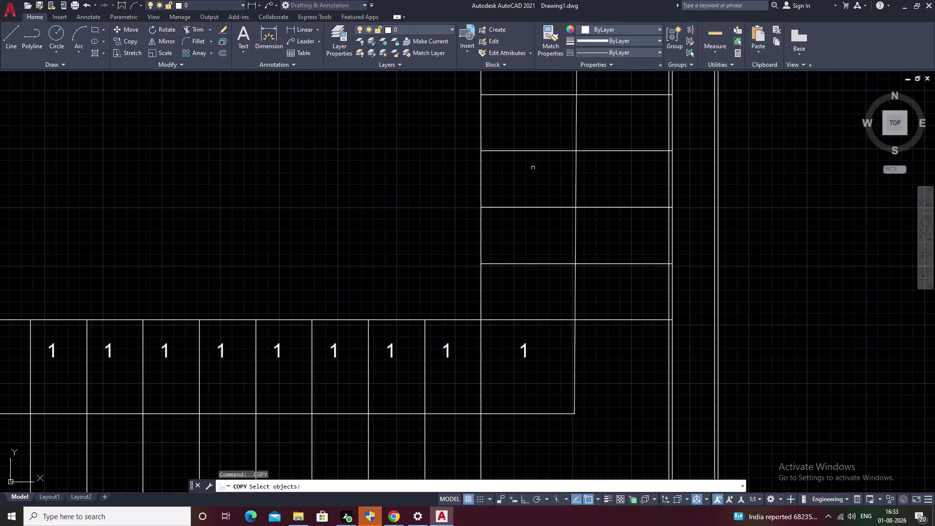
Cancel the copy and start a rectangular array of the corner stall's number.
scroll(down, 3)
middle_drag(589, 235, 517, 332)
scroll(down, 3)
scroll(up, 3)
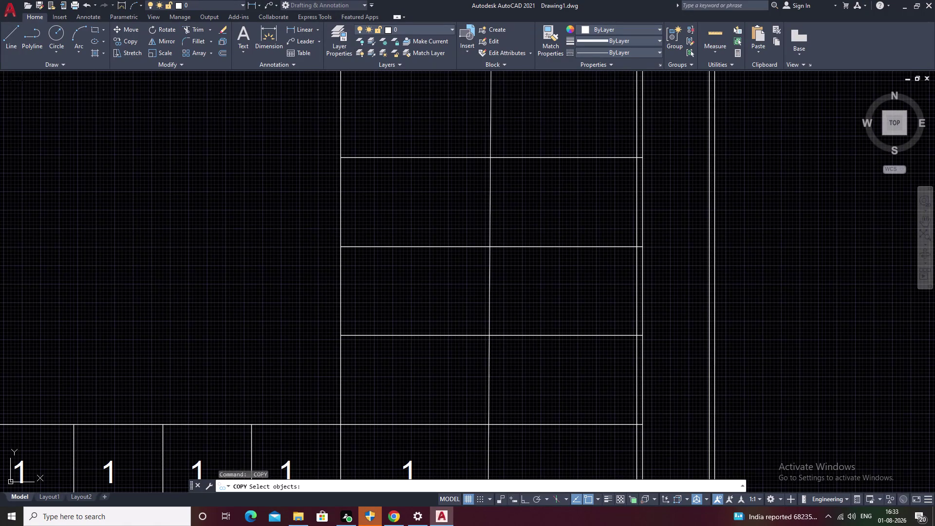
key(Escape)
middle_drag(416, 442, 439, 369)
click(434, 400)
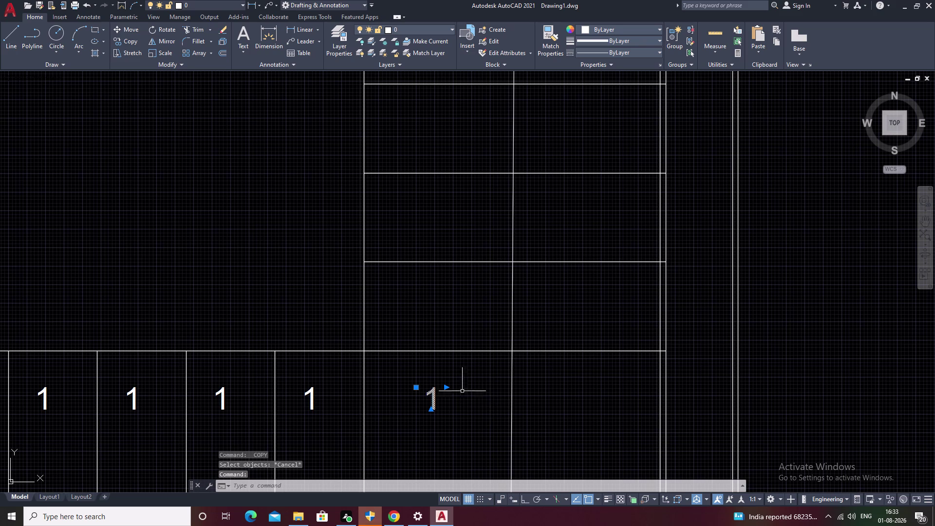
click(196, 53)
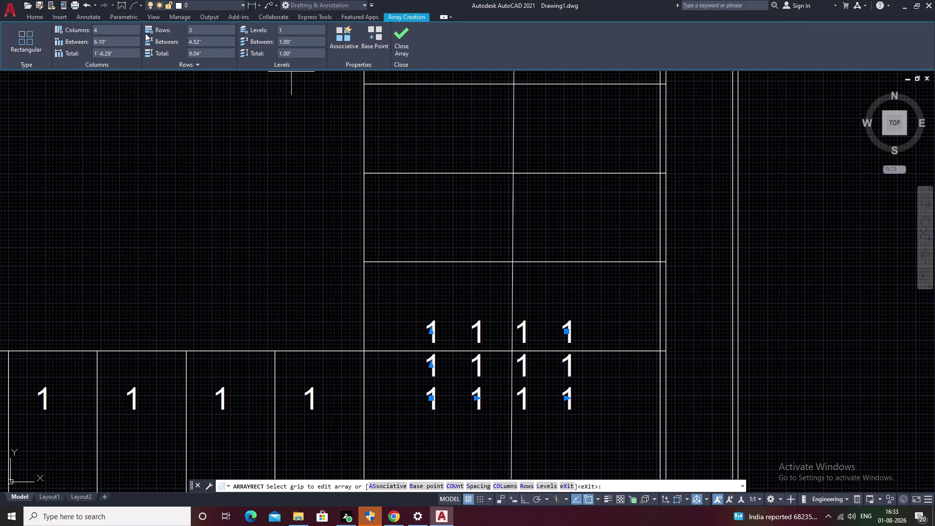
Set the array to 1 column and 5 rows.
click(121, 30)
key(BackSpace)
key(1)
double_click(205, 29)
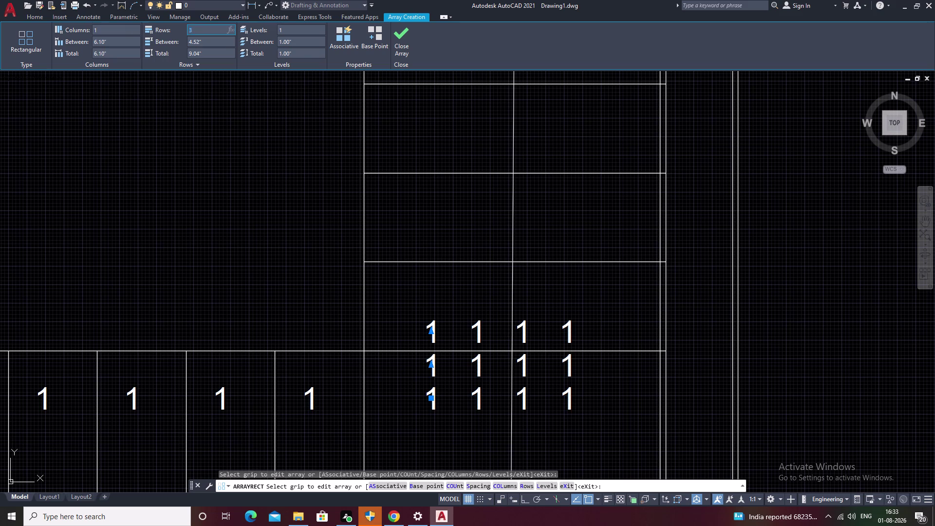
key(BackSpace)
middle_drag(255, 178, 265, 281)
middle_drag(457, 275, 476, 147)
middle_drag(481, 183, 481, 389)
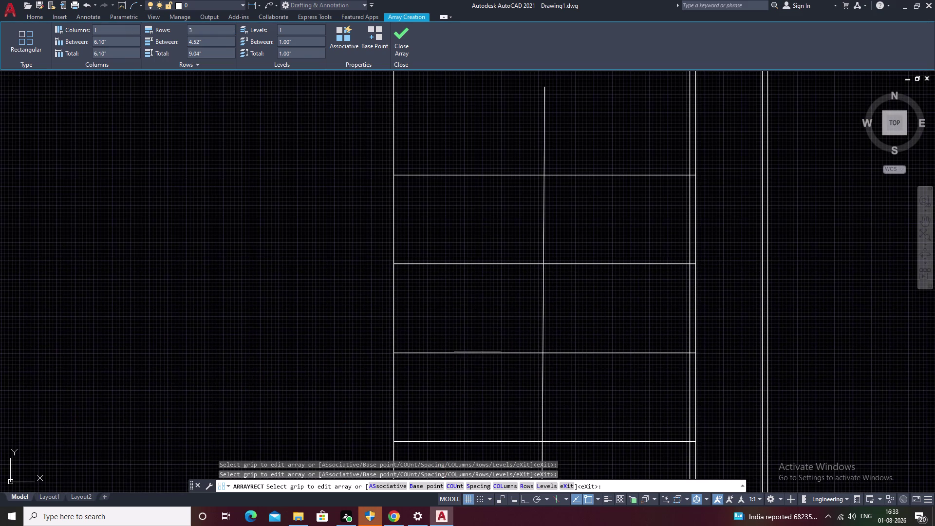
middle_drag(482, 215, 484, 277)
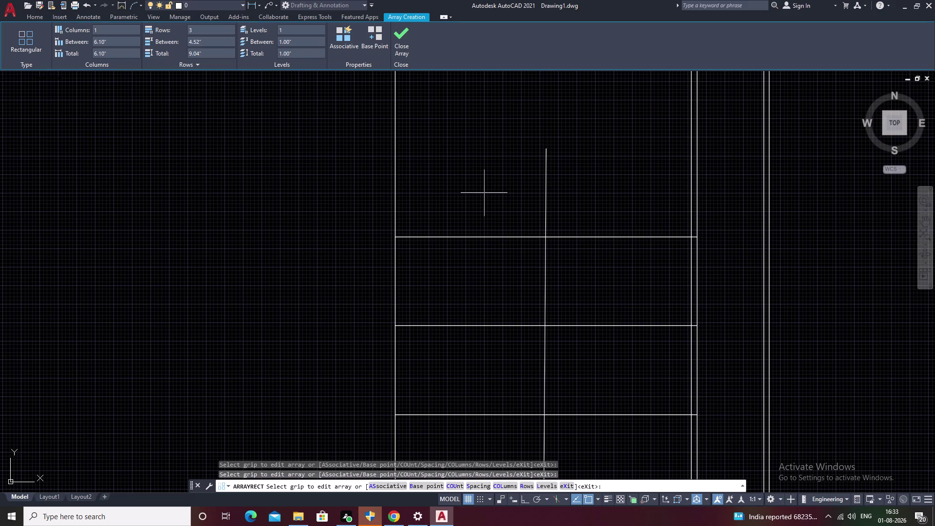
click(201, 32)
key(BackSpace)
key(5)
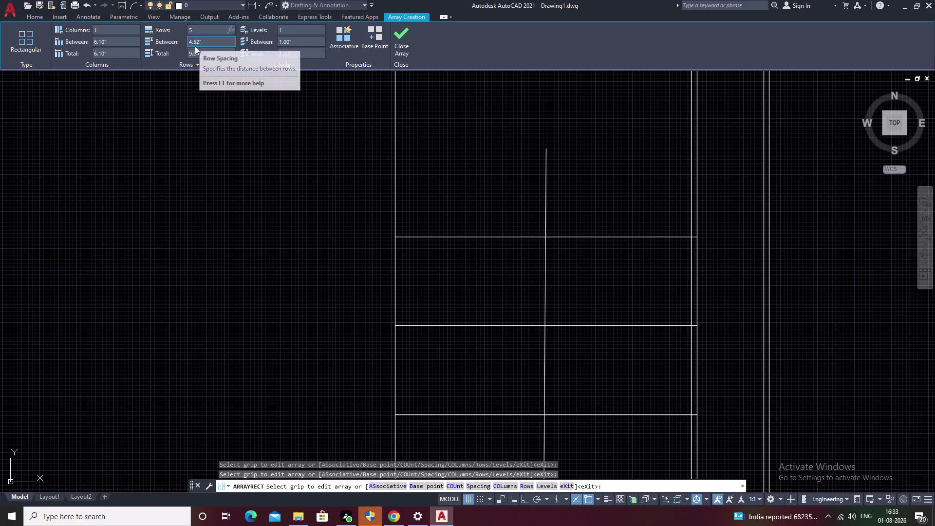
Set the array row spacing to 1'.
click(214, 88)
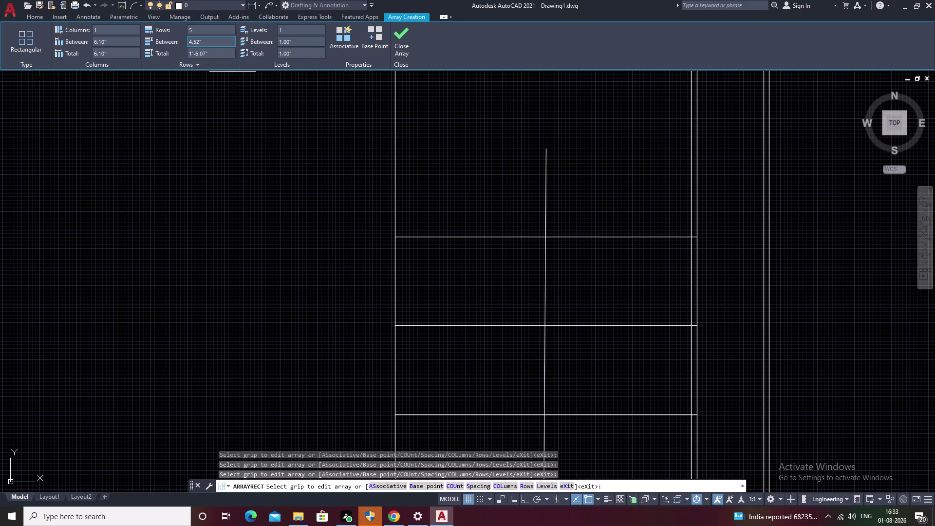
right_click(206, 43)
click(206, 42)
key(BackSpace)
key(BackSpace)
key(1)
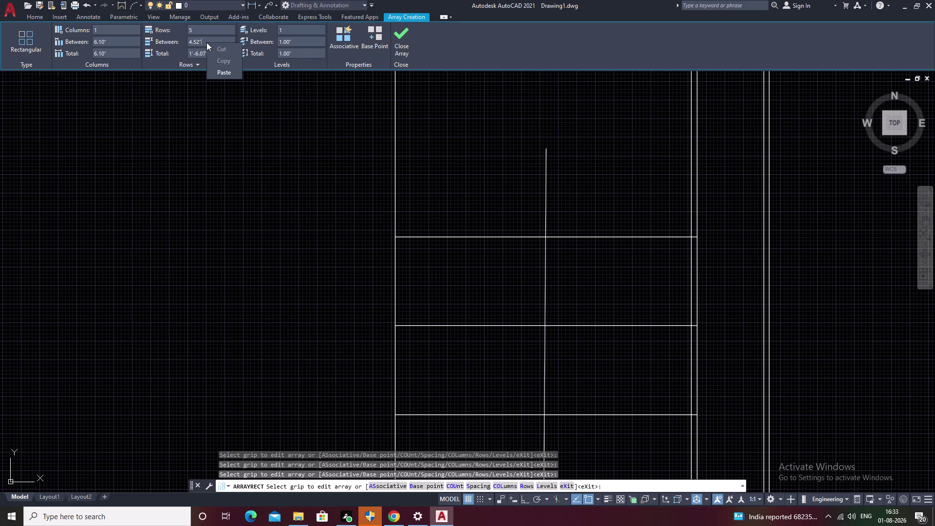
key(backslash)
click(202, 35)
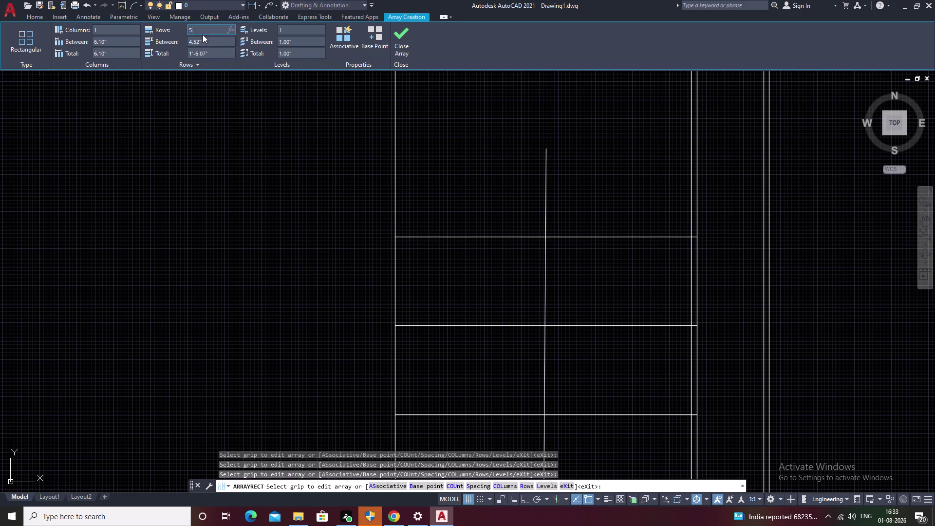
click(203, 40)
key(BackSpace)
text(1)
text(')
click(221, 108)
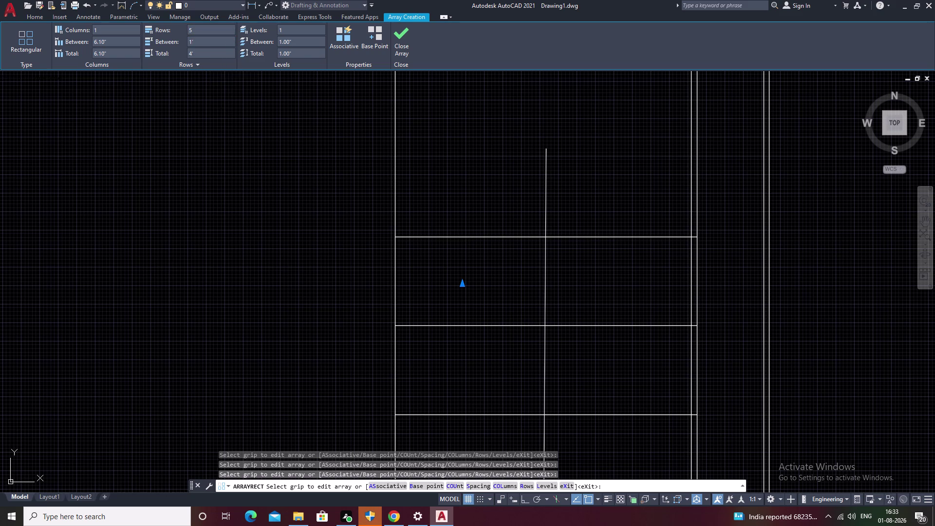
Close the array and view the whole L-shaped stall layout.
scroll(down, 3)
right_click(331, 130)
click(331, 130)
key(Escape)
key(Escape)
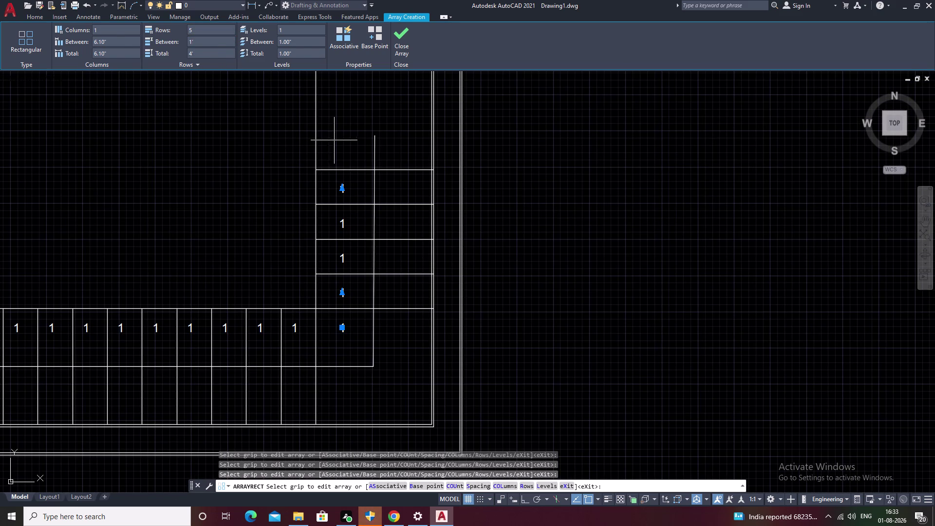
key(Escape)
middle_drag(300, 171, 573, 186)
scroll(down, 3)
middle_drag(540, 237, 553, 179)
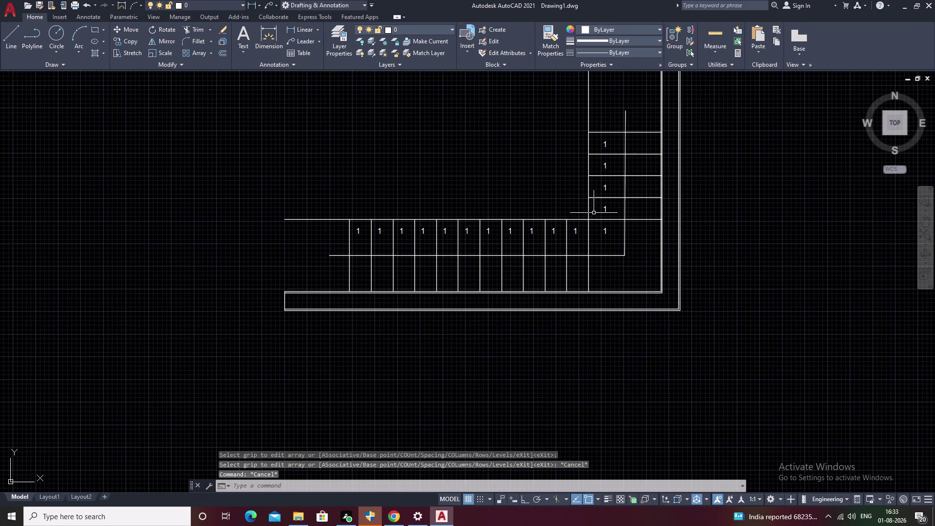
key(Escape)
scroll(up, 3)
middle_drag(393, 255, 412, 224)
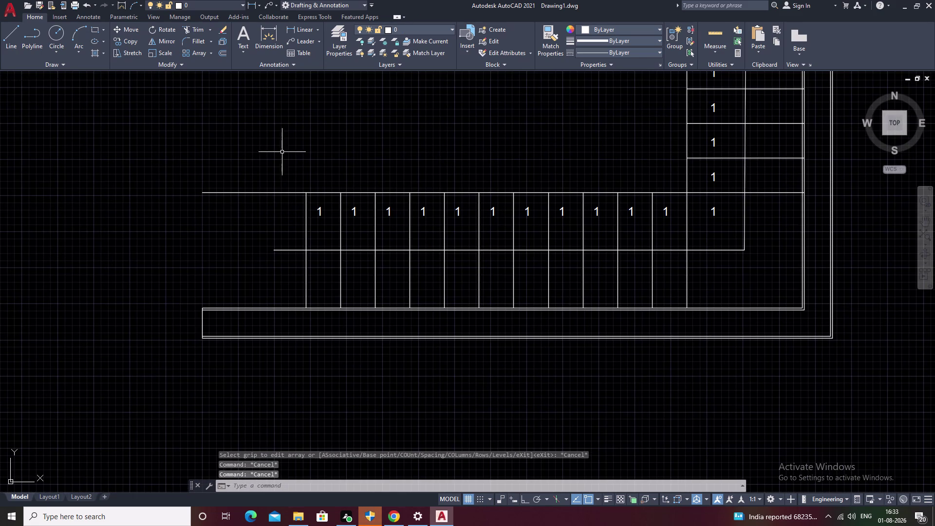
key(Escape)
key(Escape)
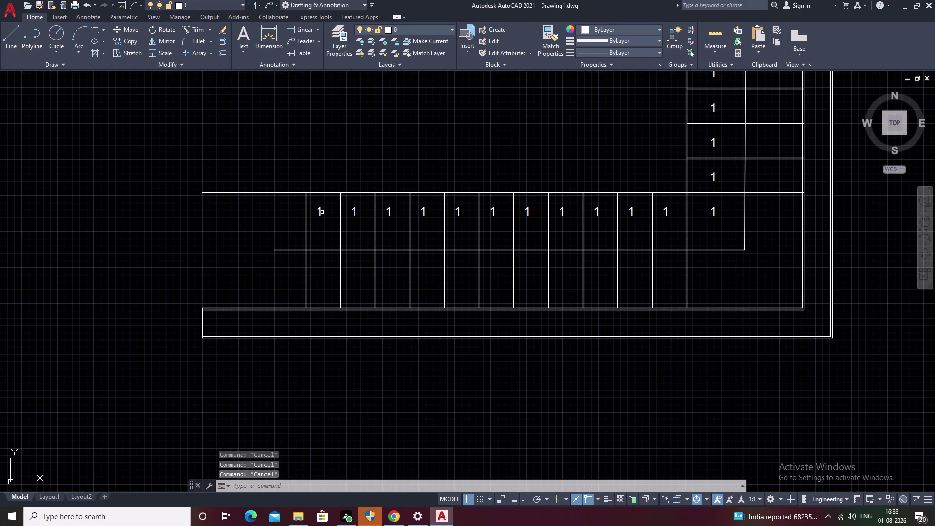
click(319, 212)
key(Escape)
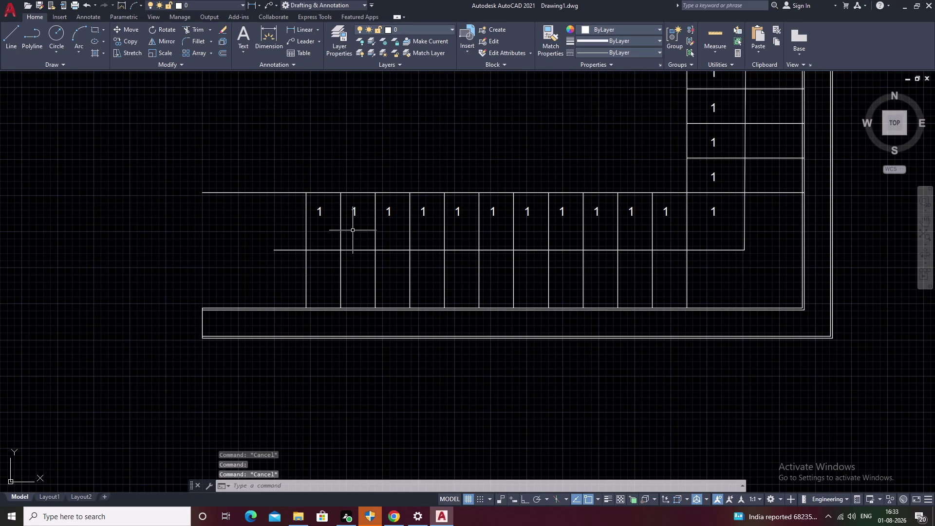
text(TC)
key(o)
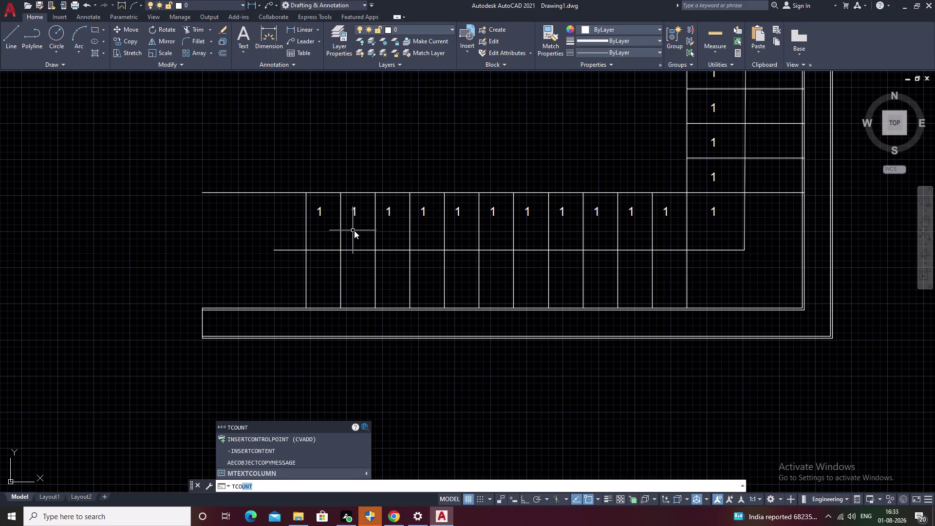
key(space)
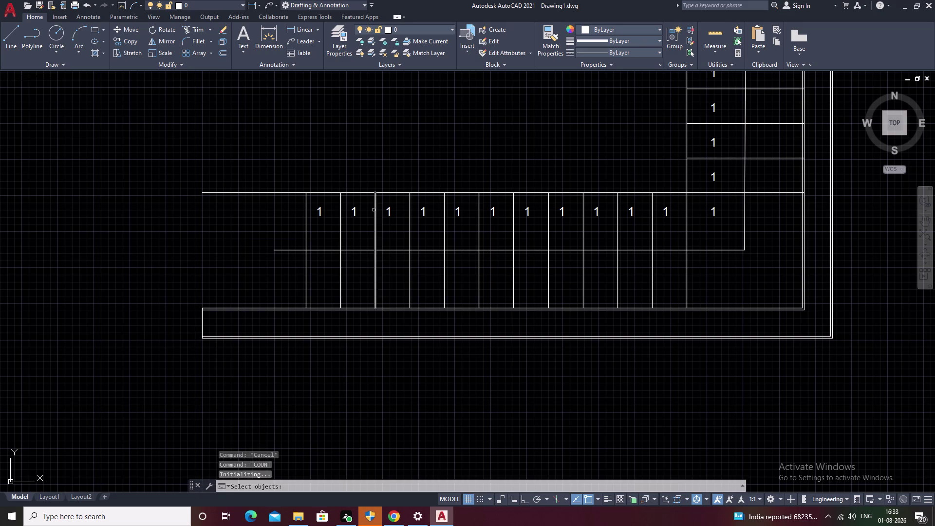
scroll(up, 3)
scroll(down, 3)
click(203, 156)
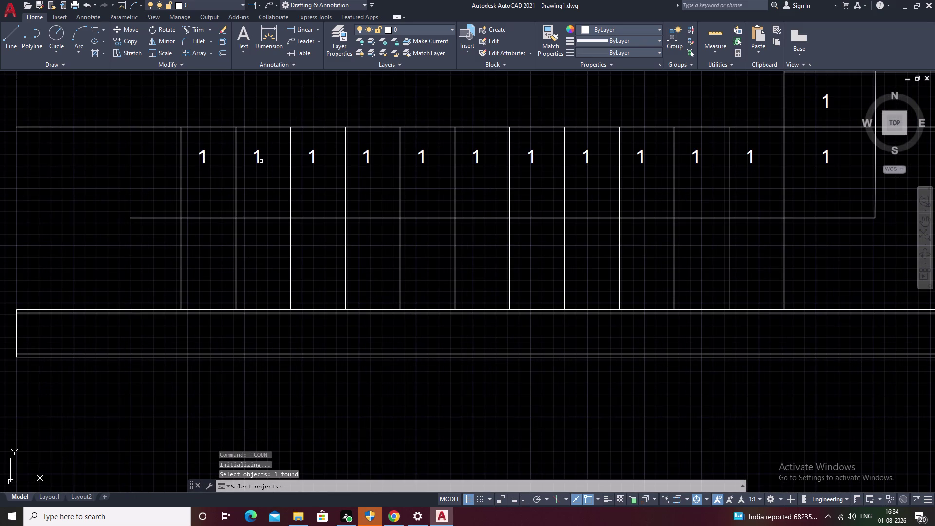
click(260, 159)
click(314, 158)
click(369, 157)
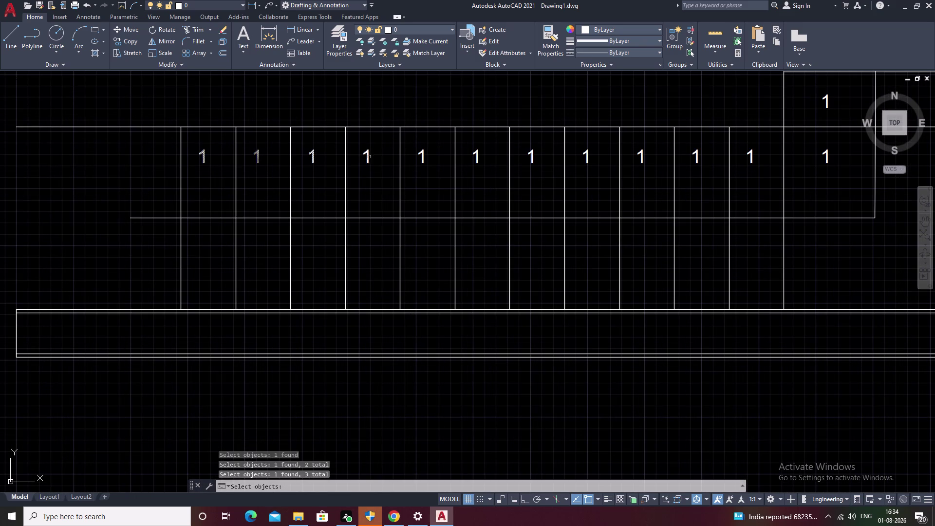
click(419, 157)
right_click(424, 156)
click(423, 157)
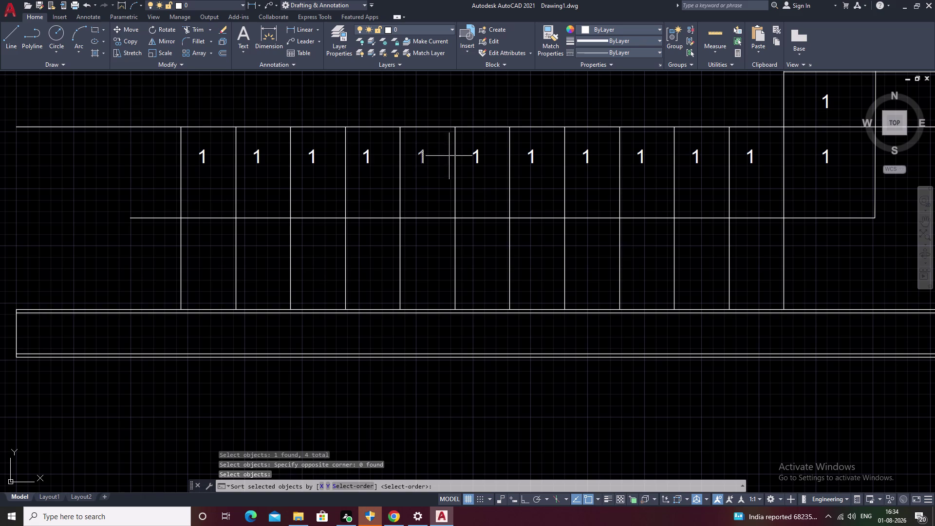
click(476, 156)
key(Escape)
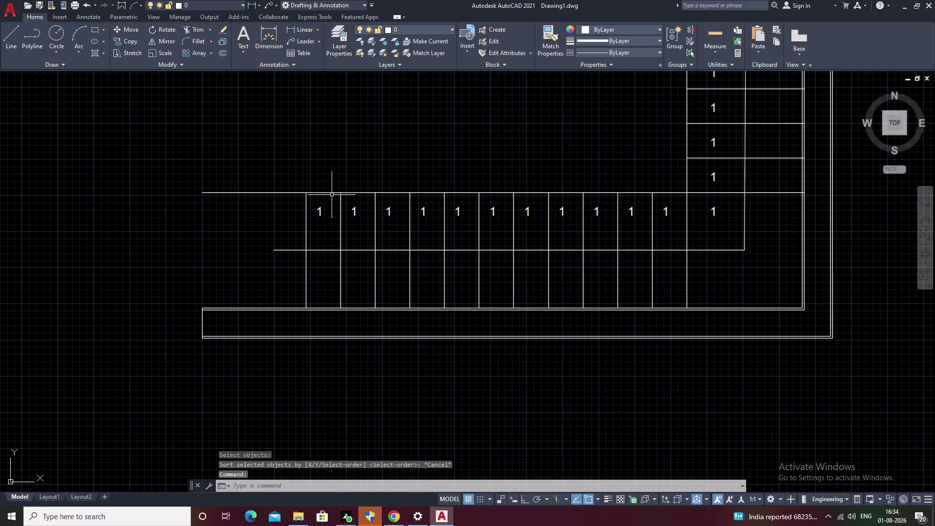
Start TCOUNT and pick two stall numbers, then cancel the failed selection.
text(TC)
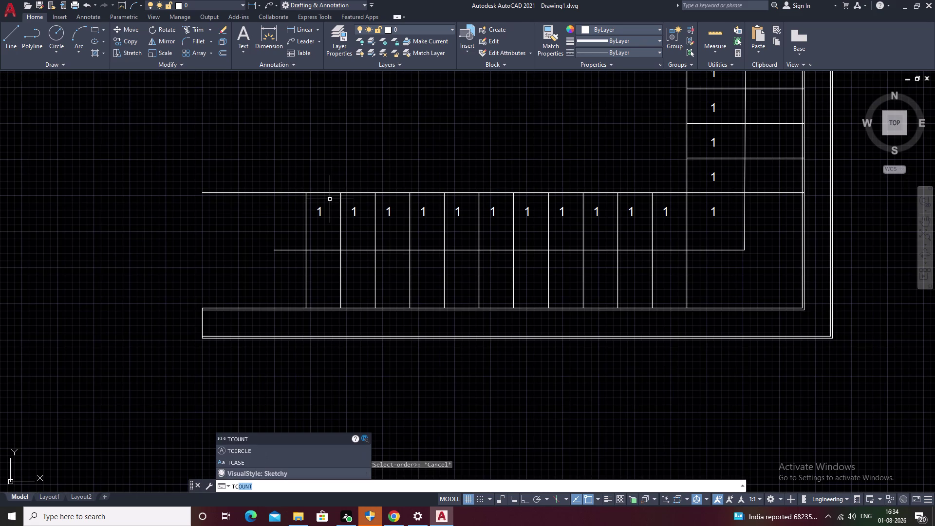
key(space)
scroll(up, 3)
click(311, 223)
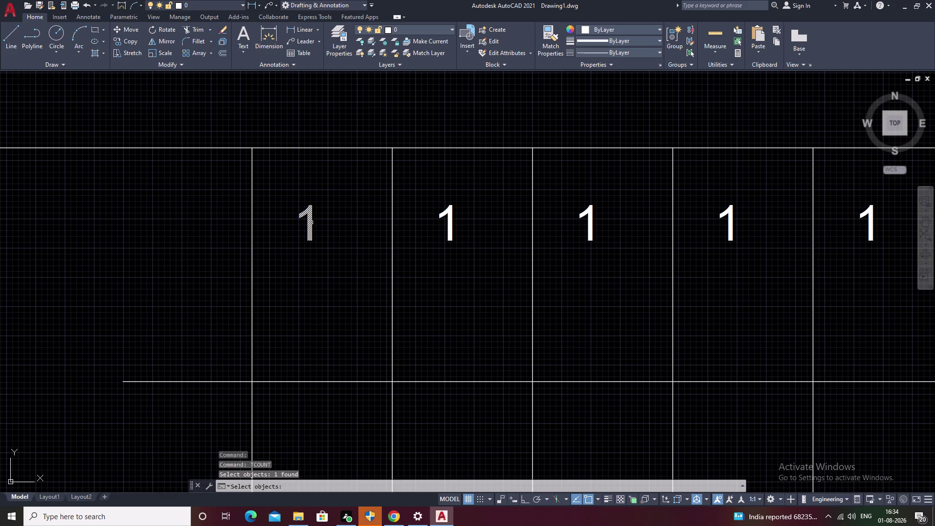
click(449, 219)
right_click(450, 219)
click(451, 219)
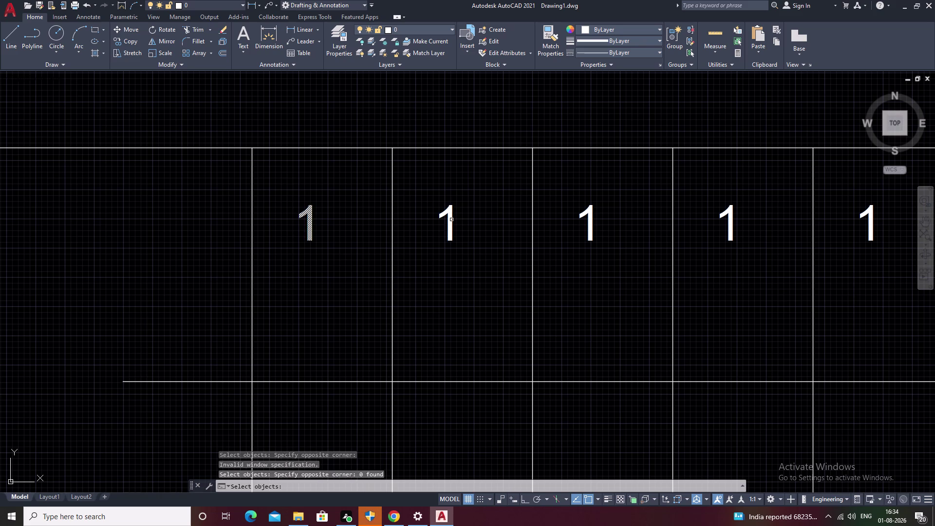
key(Escape)
Restart TCOUNT and pick the first three stall labels along the row.
key(space)
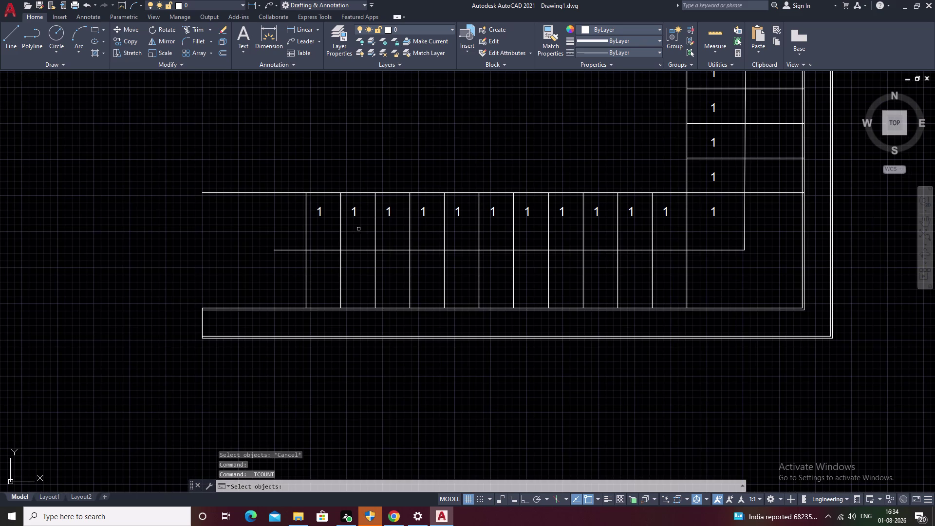
scroll(up, 3)
scroll(down, 3)
middle_drag(335, 164, 330, 172)
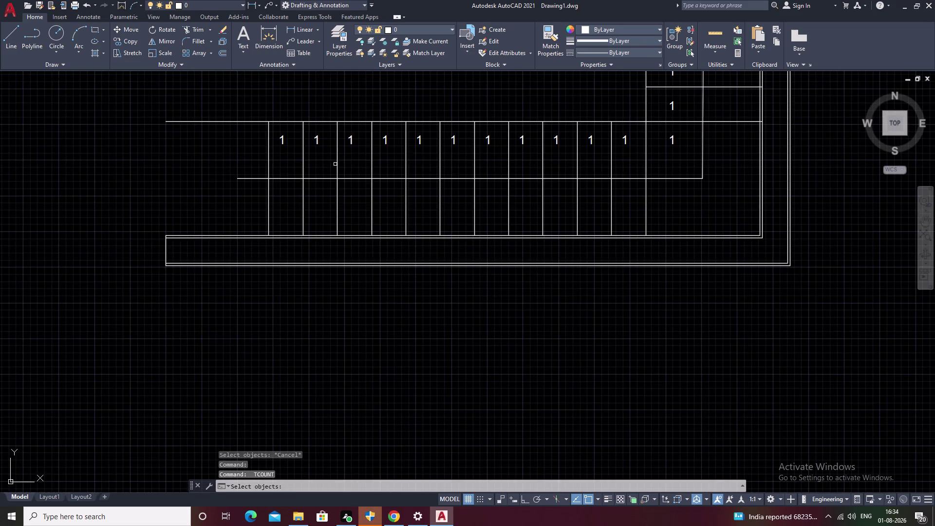
middle_drag(330, 172, 295, 285)
click(242, 263)
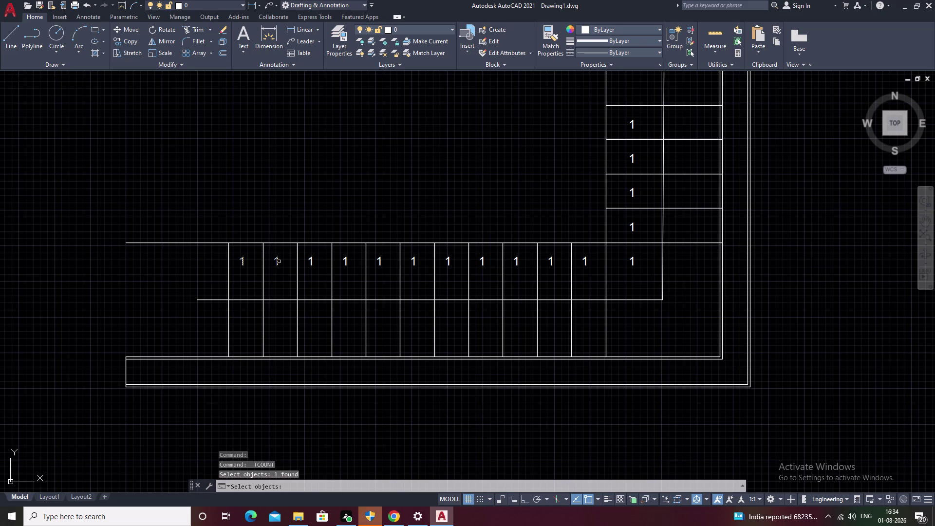
click(279, 261)
click(313, 261)
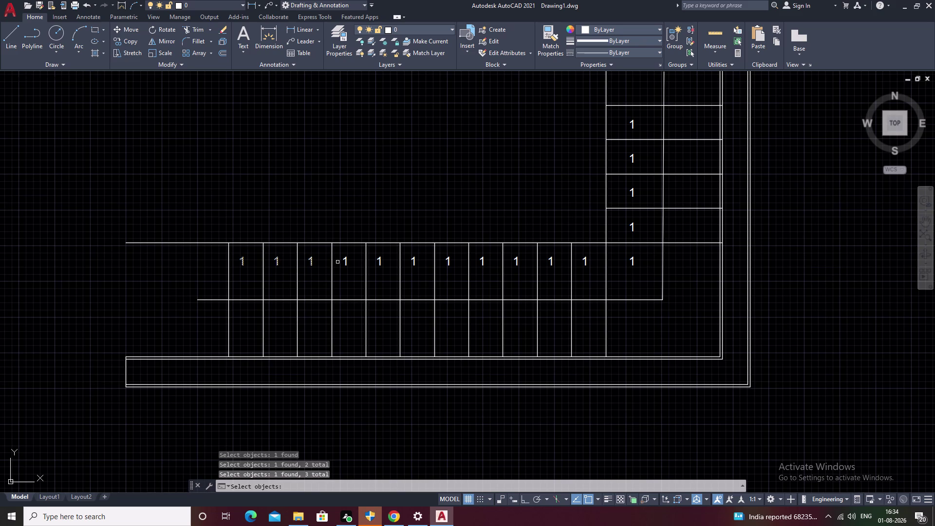
Pick the next eight stall labels along the horizontal row.
click(346, 262)
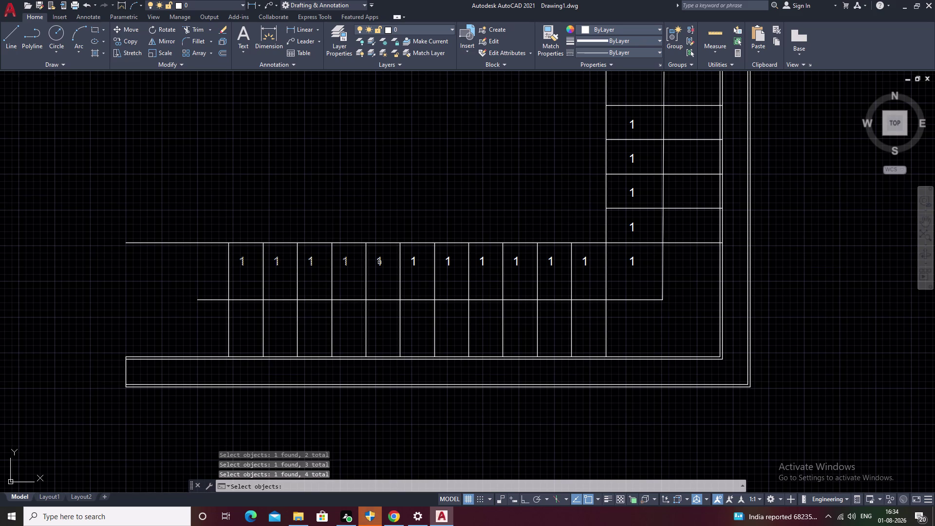
click(379, 262)
click(413, 263)
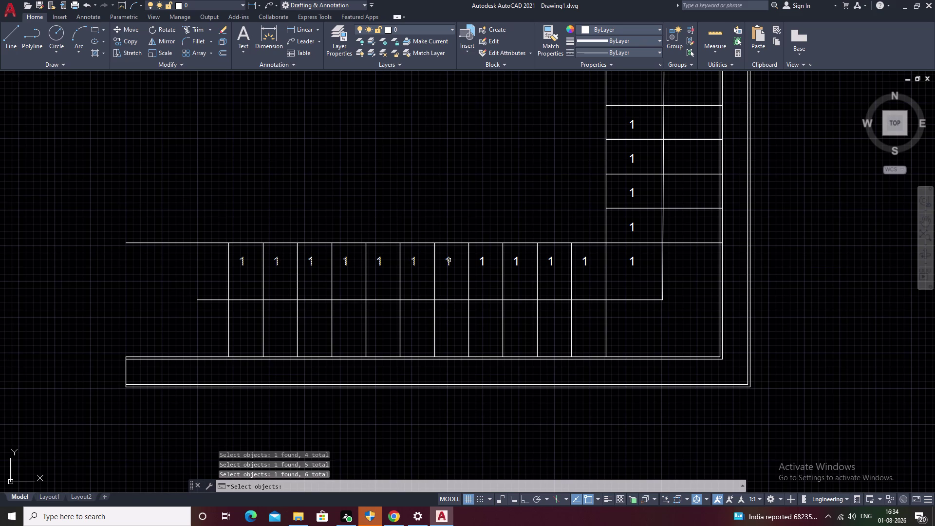
click(449, 260)
click(481, 260)
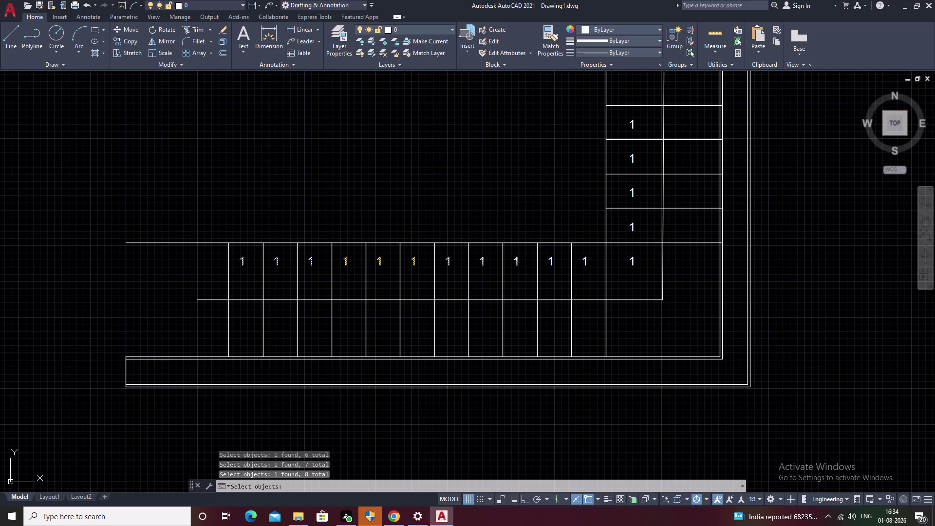
click(515, 258)
click(550, 260)
click(586, 260)
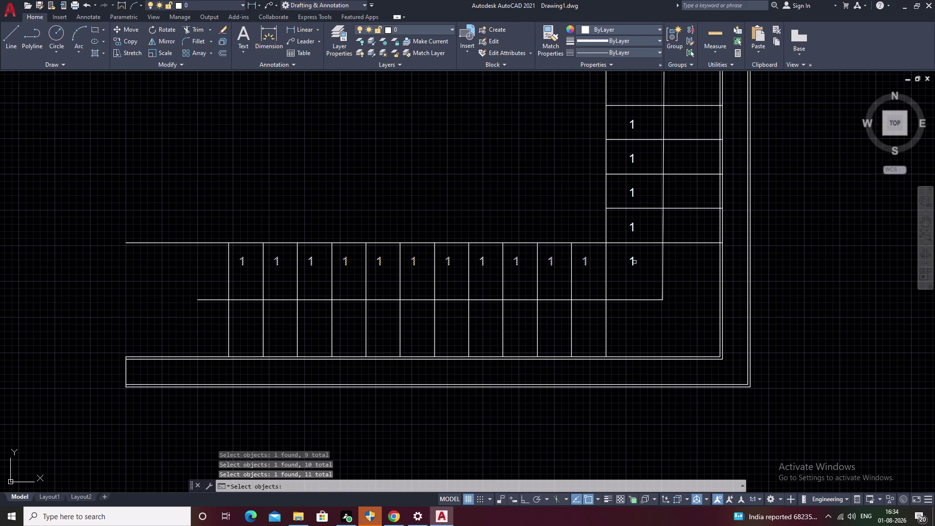
Pick the corner stall label and the four labels up the vertical column.
click(632, 261)
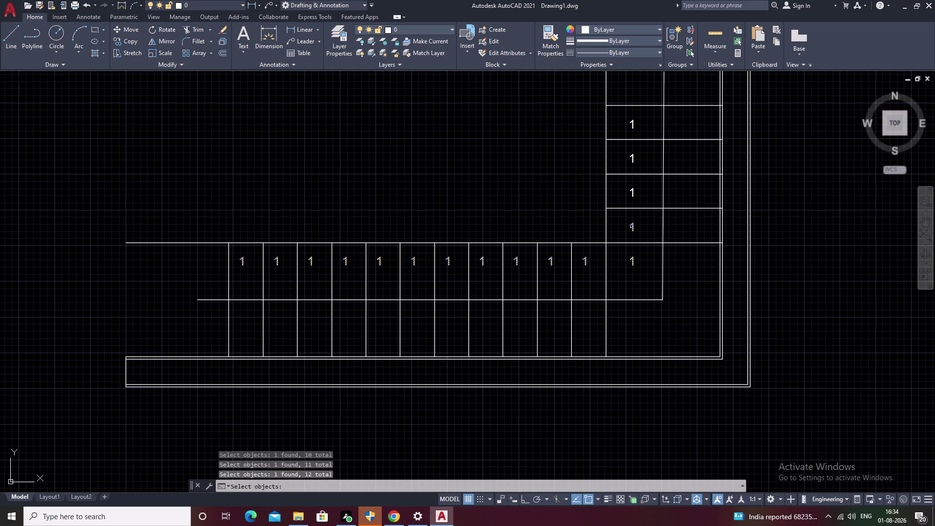
click(631, 227)
click(633, 192)
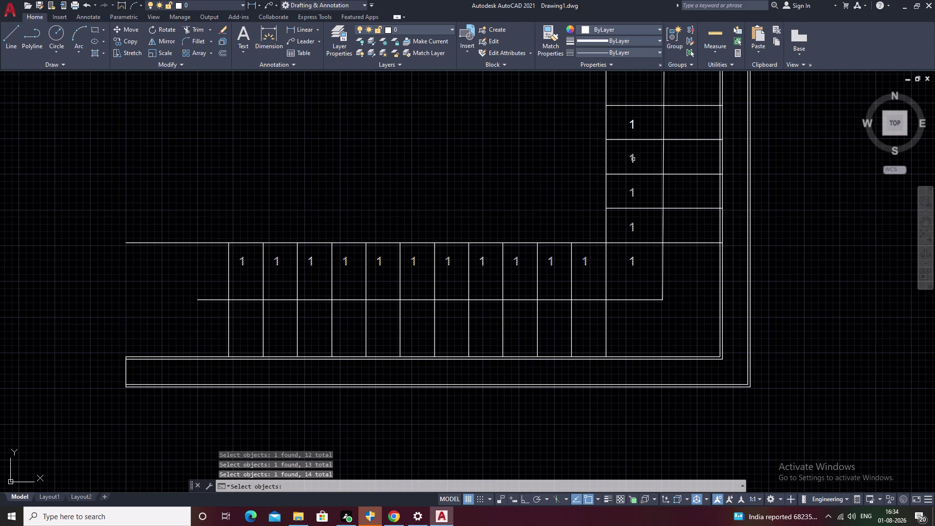
click(633, 159)
click(632, 126)
Number the picked labels in select order from 1 by 1, overwriting the text.
right_click(650, 138)
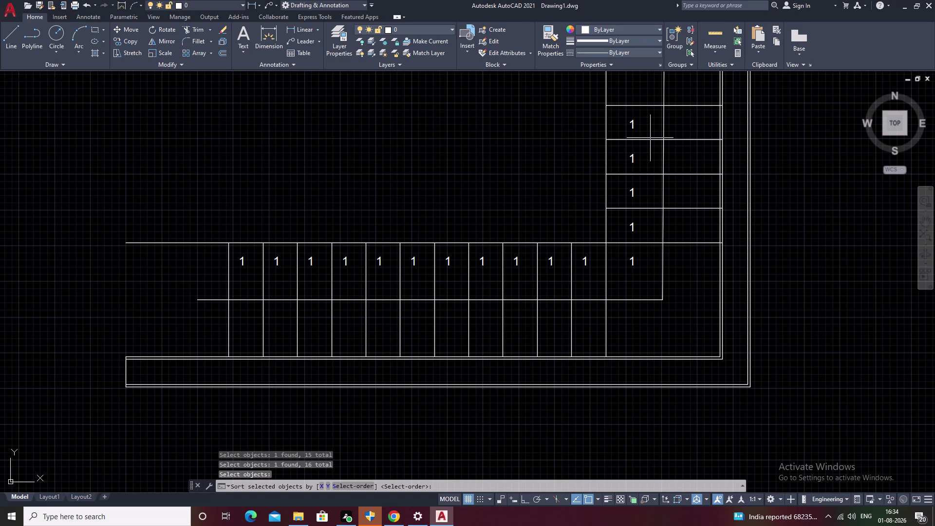
text(S)
key(space)
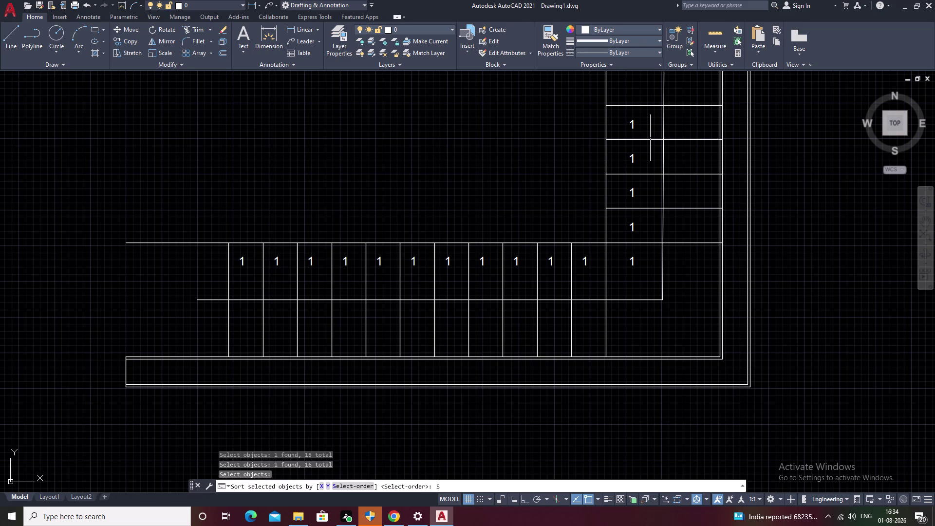
key(space)
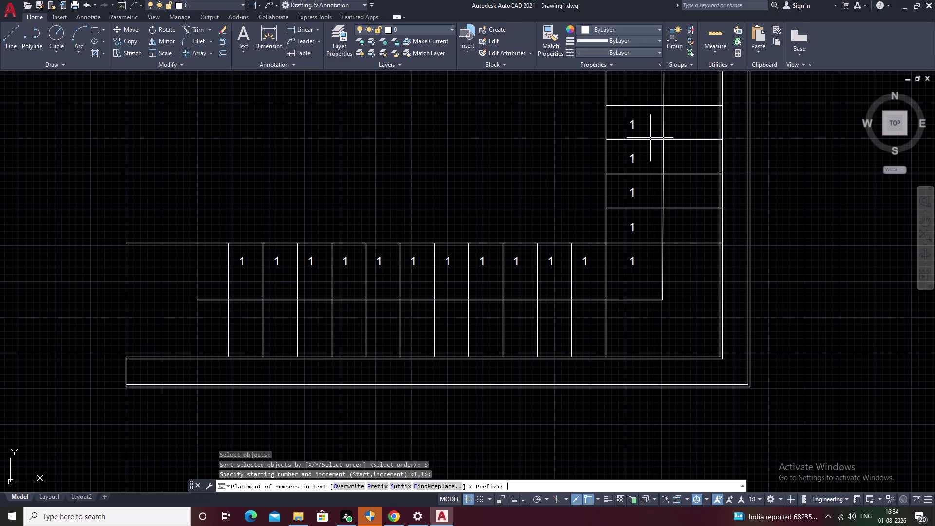
key(o)
key(space)
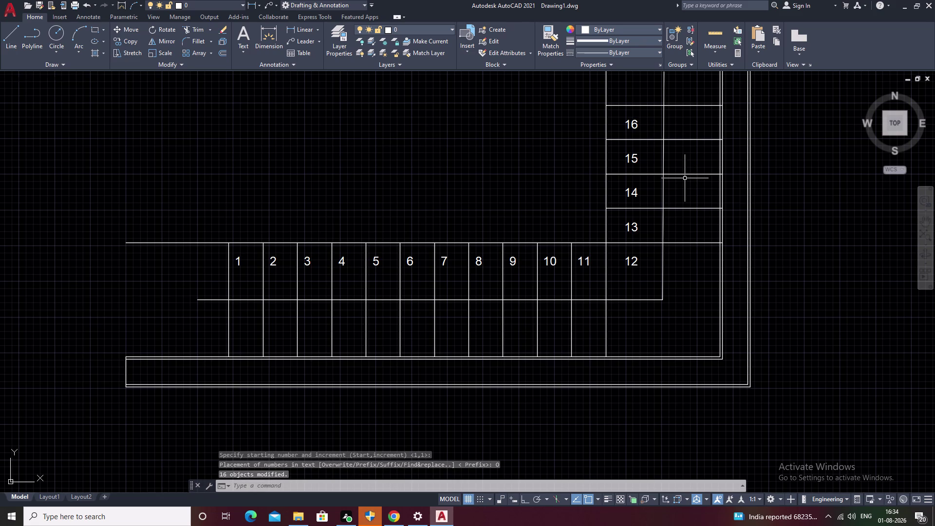
key(Escape)
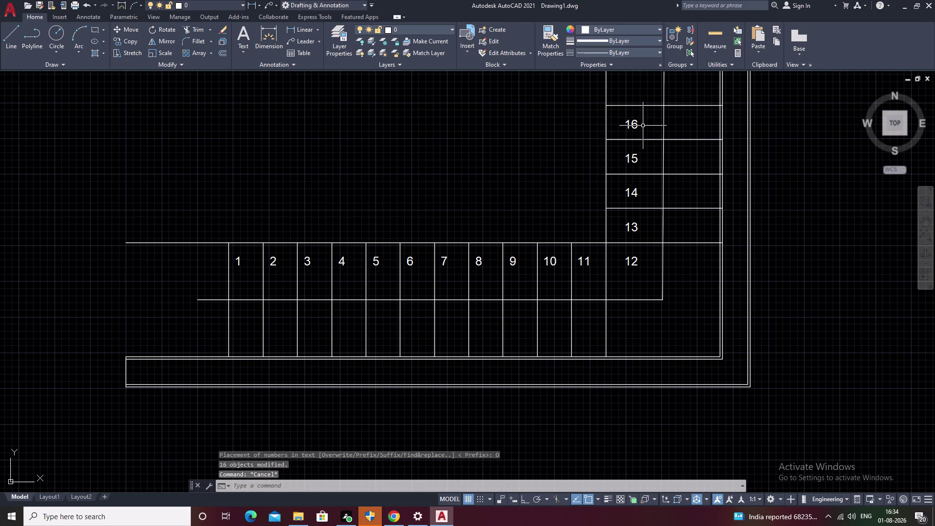
Erase the top line of stall 16.
scroll(down, 3)
middle_drag(643, 126, 625, 221)
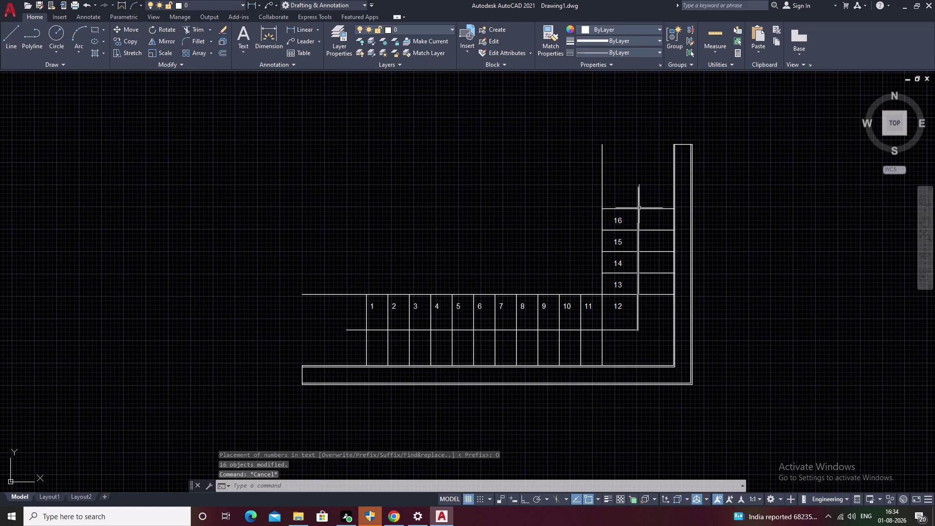
click(639, 207)
key(Escape)
click(653, 207)
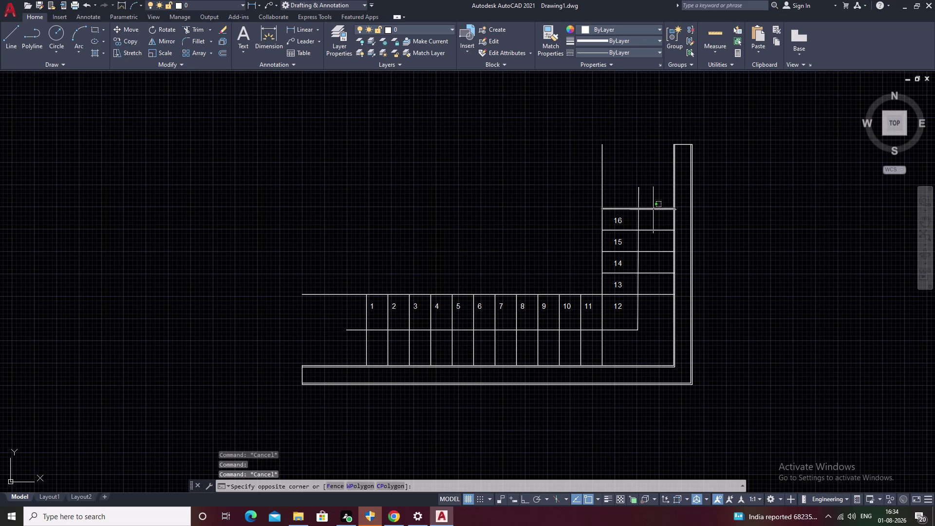
double_click(653, 210)
text(E)
key(space)
Erase the number 16 label.
scroll(up, 3)
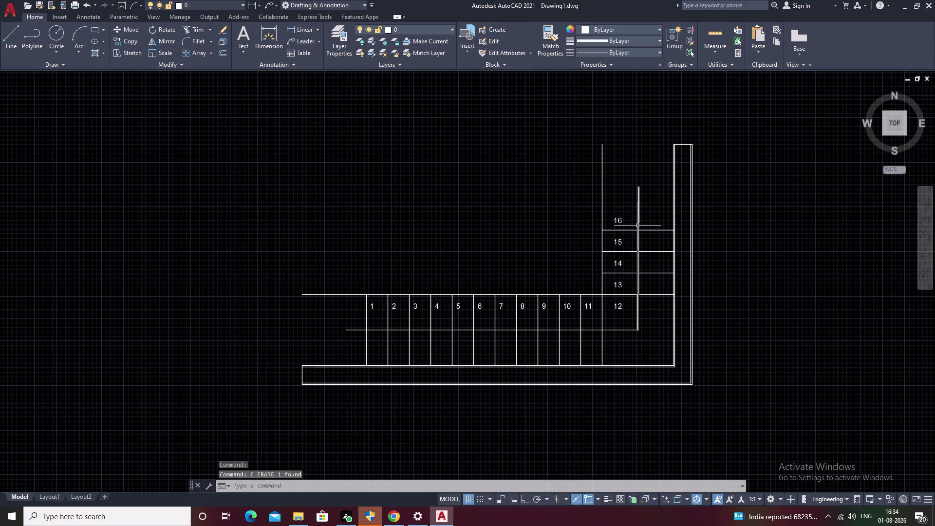
click(590, 213)
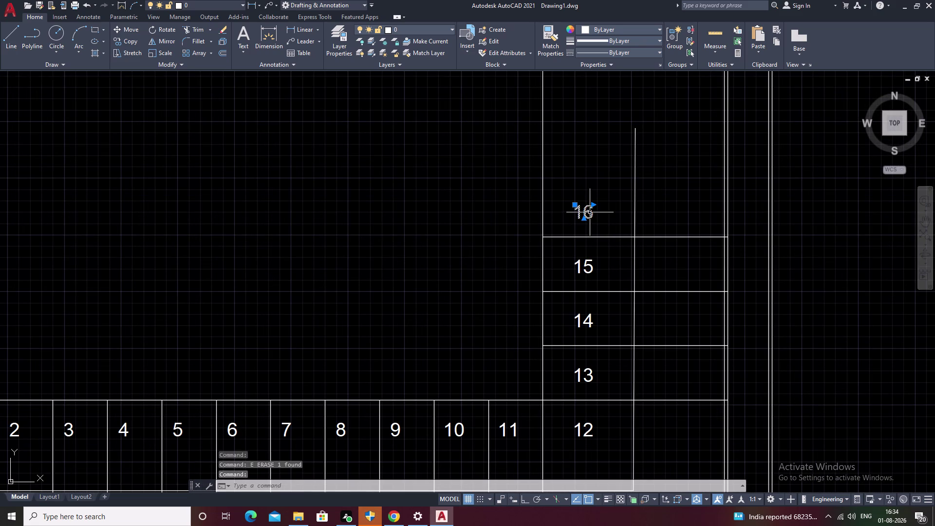
text(E)
key(space)
scroll(down, 3)
key(Escape)
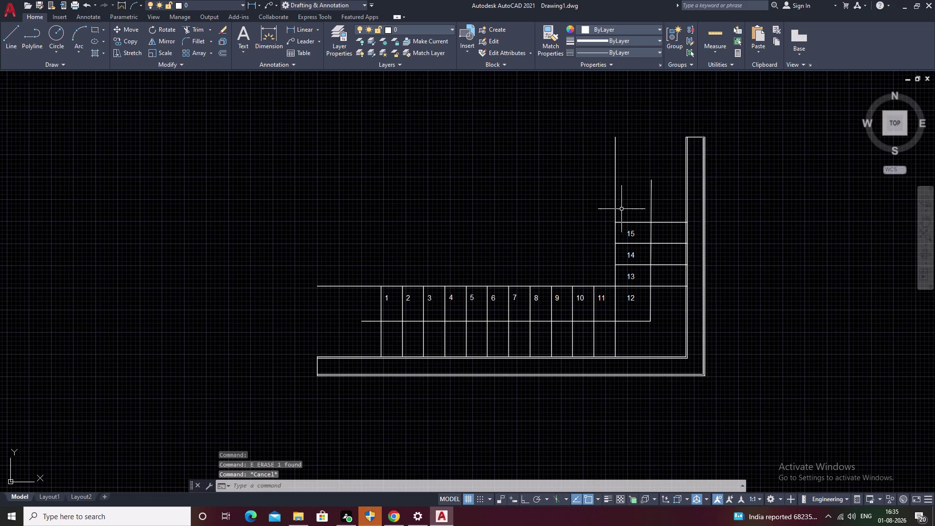
middle_click(622, 180)
Offset the line above stall 15 upward by 3'.
text(O)
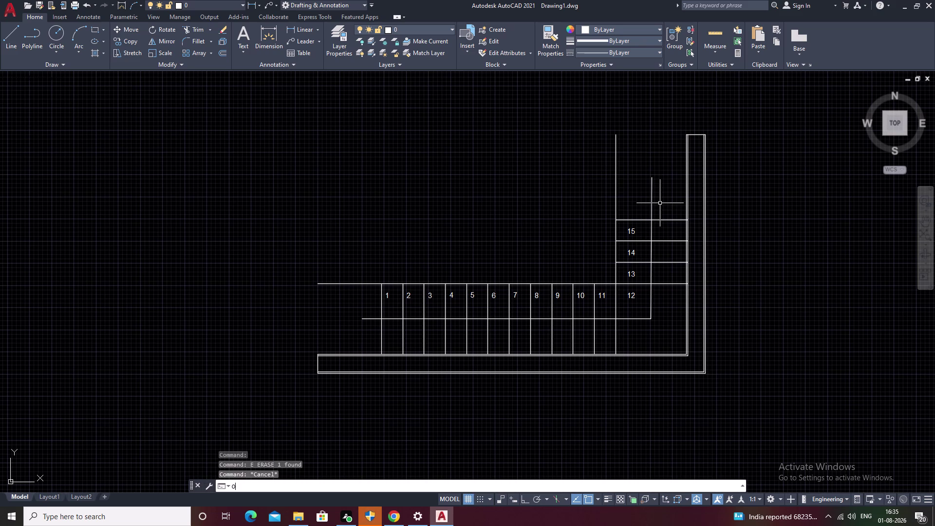
key(space)
key(3)
text(')
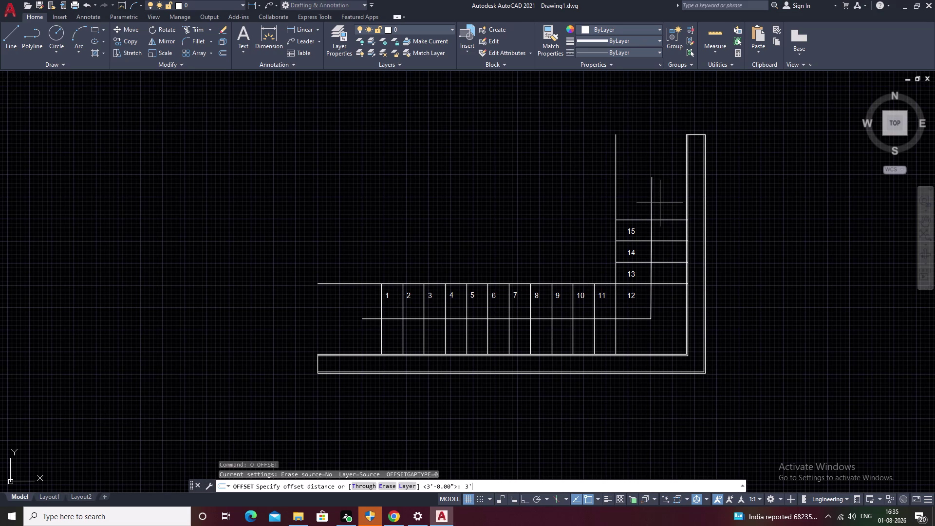
key(space)
click(674, 218)
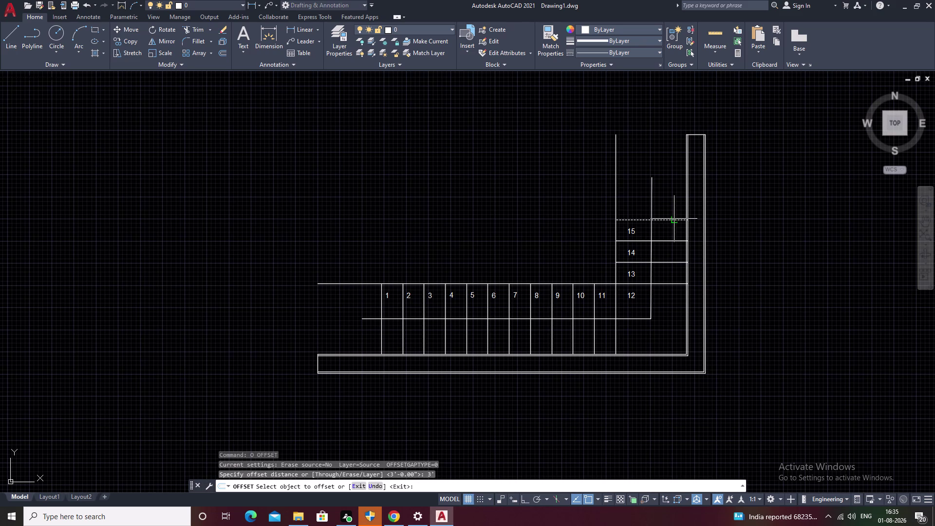
click(669, 147)
key(Escape)
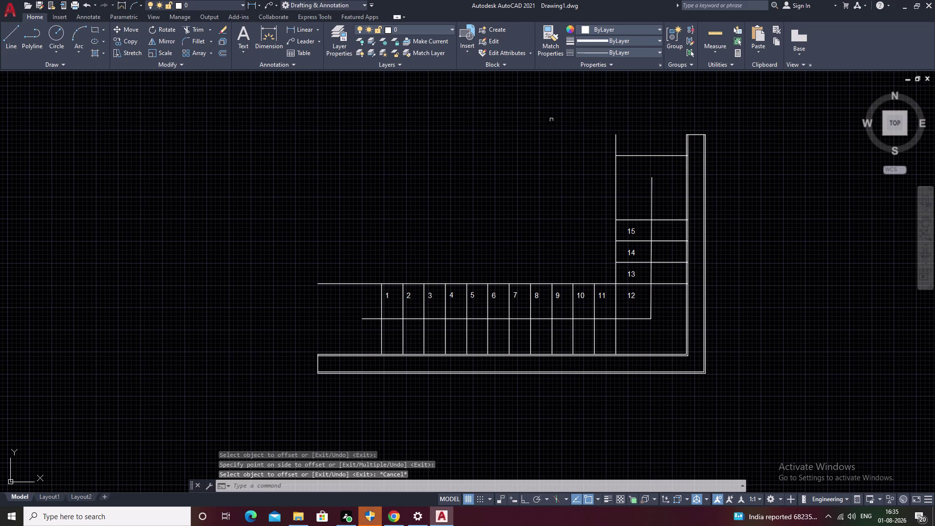
text(YT)
key(Escape)
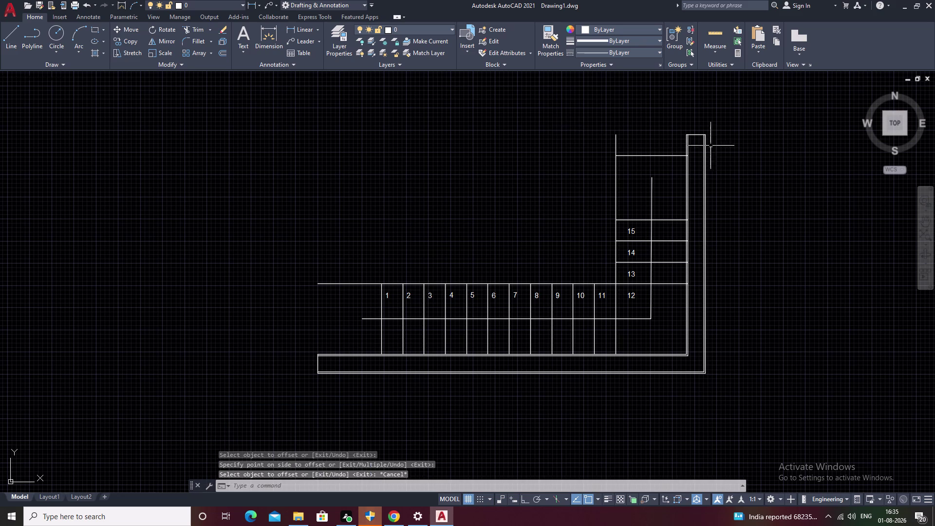
scroll(up, 3)
key(Escape)
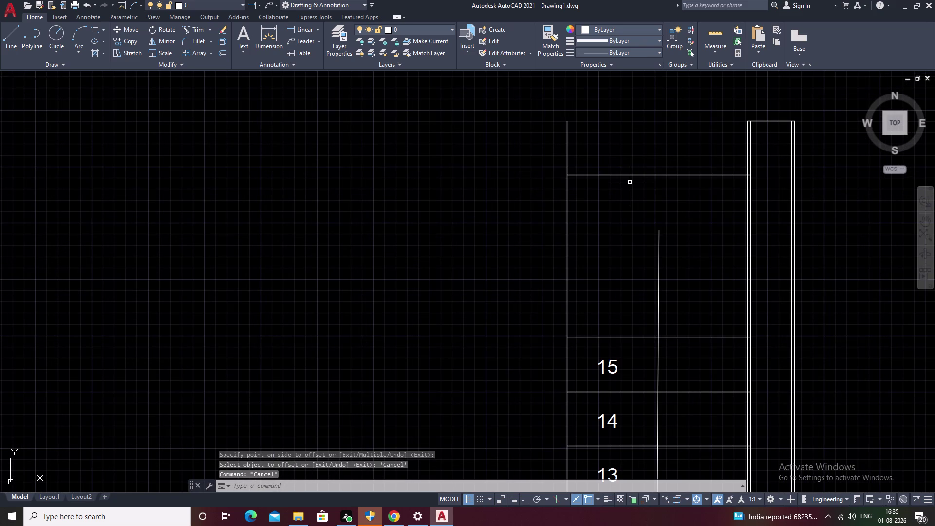
Extend the new divider line to the outer wall line as boundary.
text(EX)
key(space)
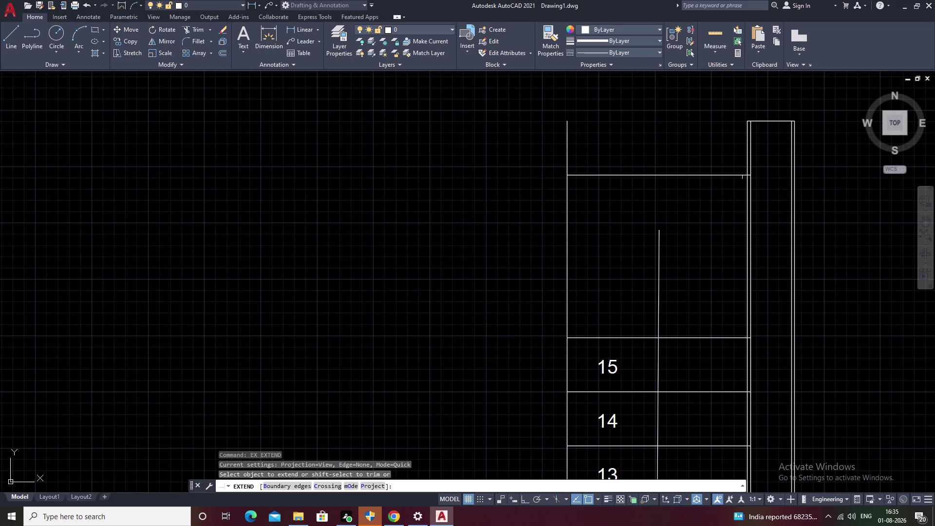
text(B)
key(space)
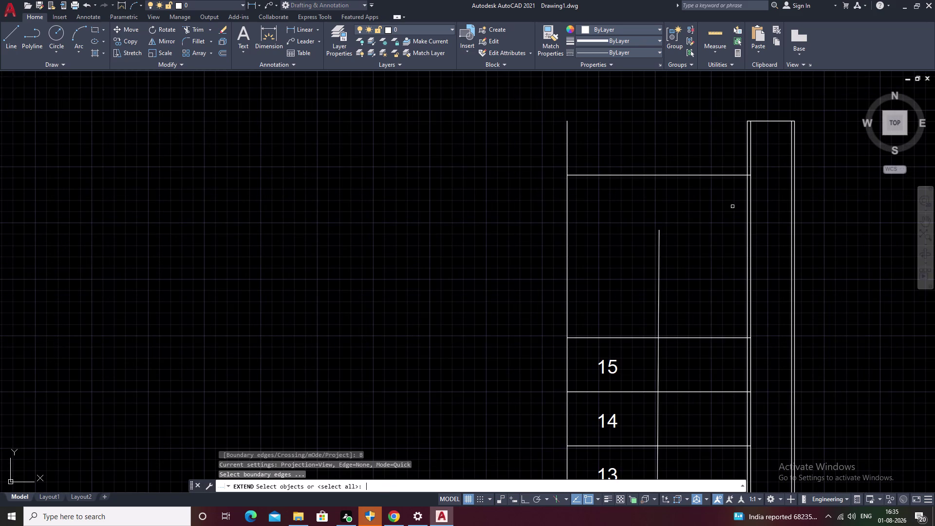
click(794, 180)
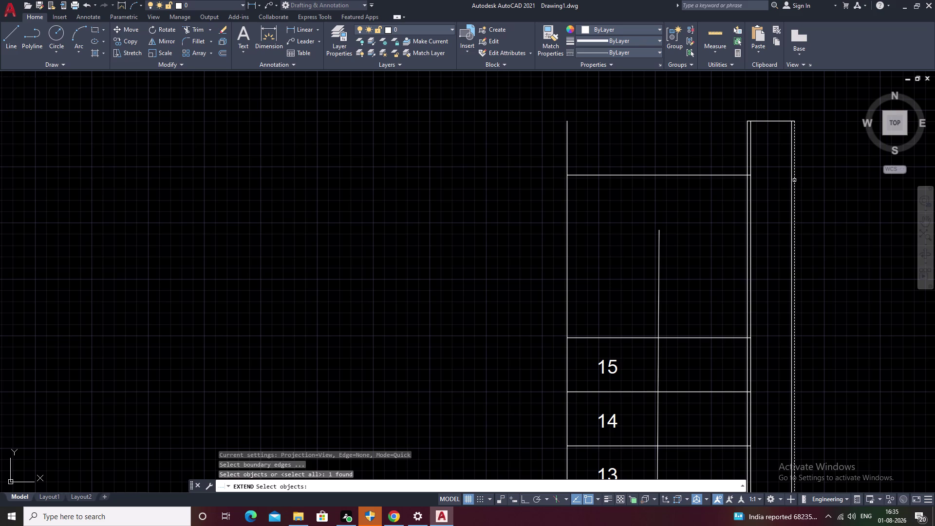
right_click(744, 181)
double_click(718, 175)
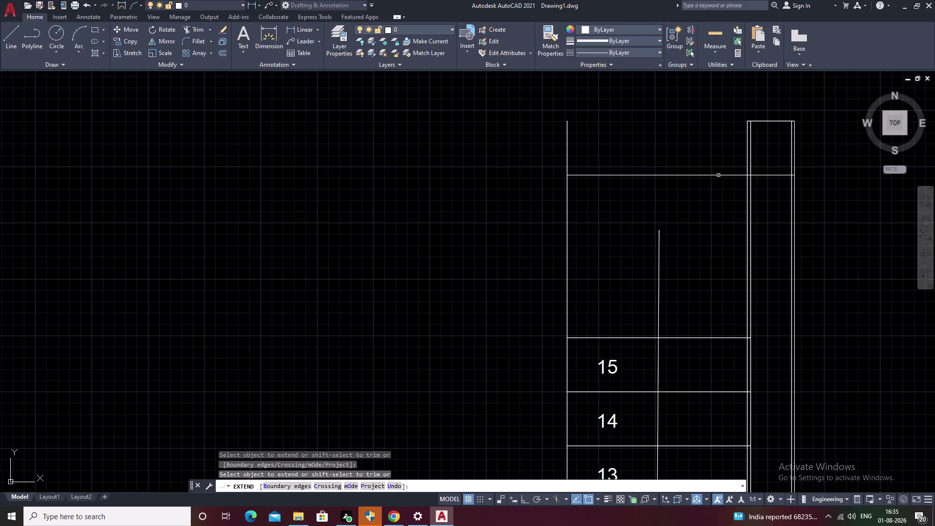
Try trimming across the top stall lines, then cancel and clear the selection.
text(TR)
key(space)
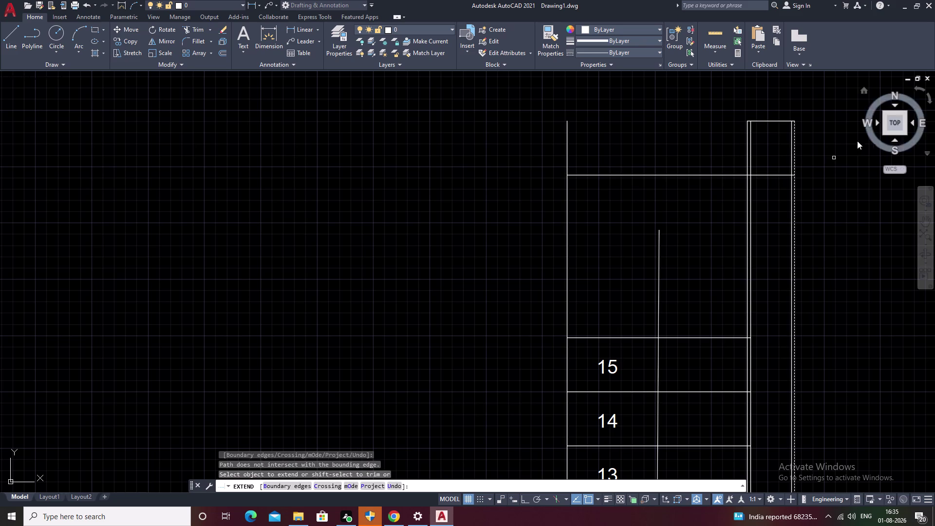
drag(836, 142, 488, 146)
click(485, 147)
drag(518, 142, 790, 141)
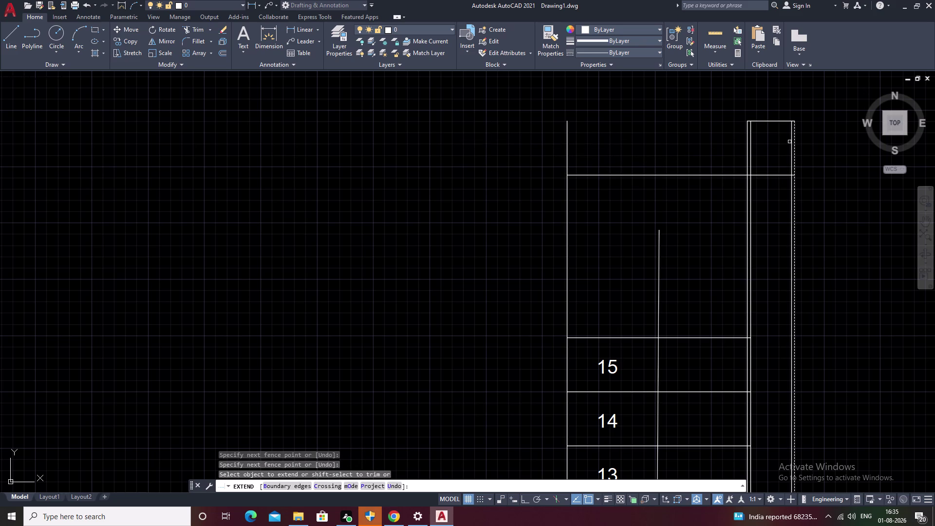
key(Escape)
drag(809, 140, 524, 148)
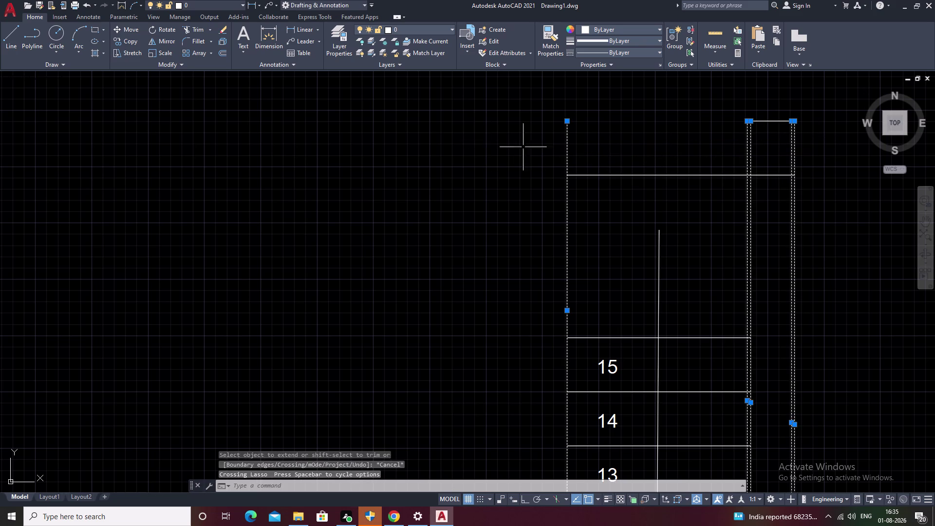
key(Escape)
Trim the top horizontal line off the stall 13–15 column.
text(TR)
key(space)
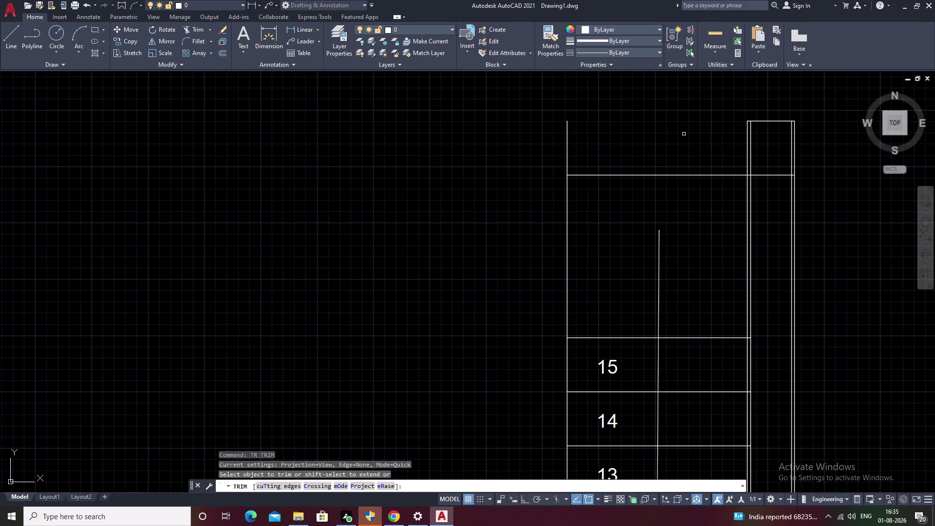
drag(819, 140, 439, 131)
scroll(down, 3)
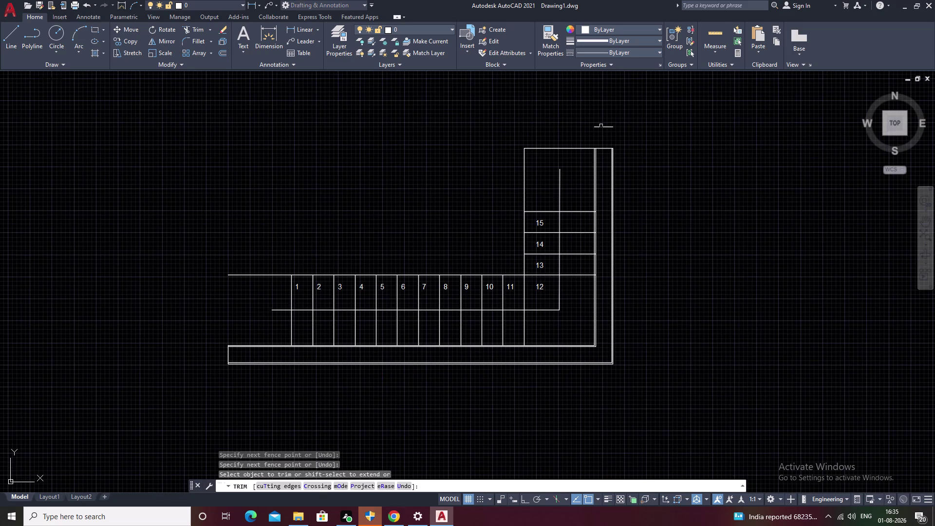
scroll(up, 3)
click(604, 134)
scroll(down, 3)
key(Escape)
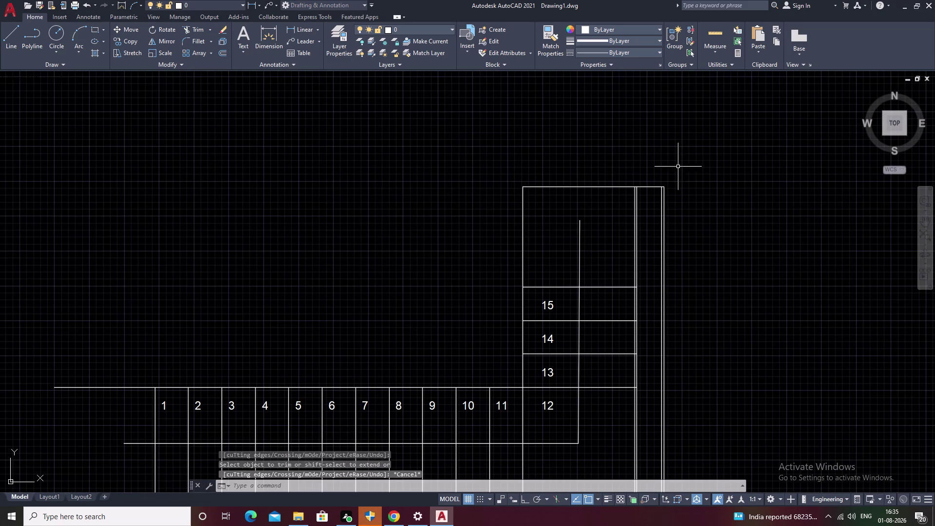
middle_drag(577, 216, 580, 137)
key(space)
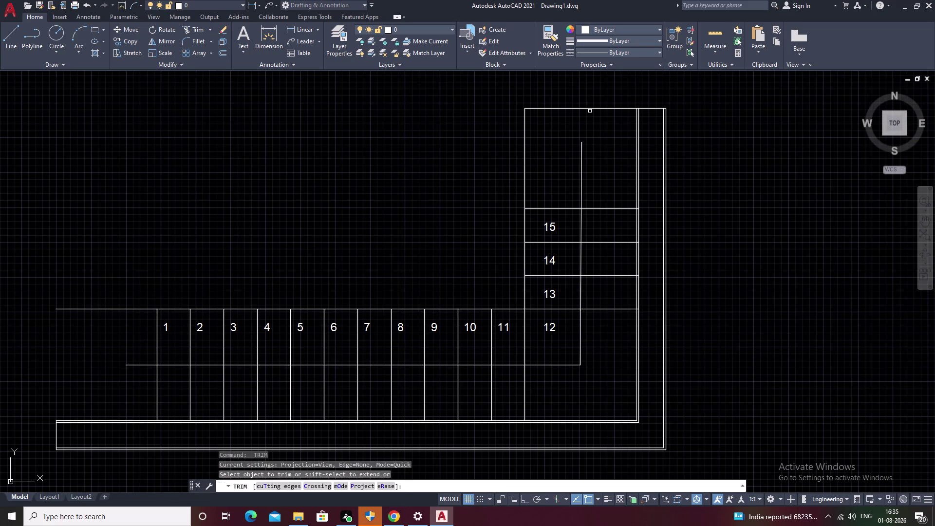
click(590, 108)
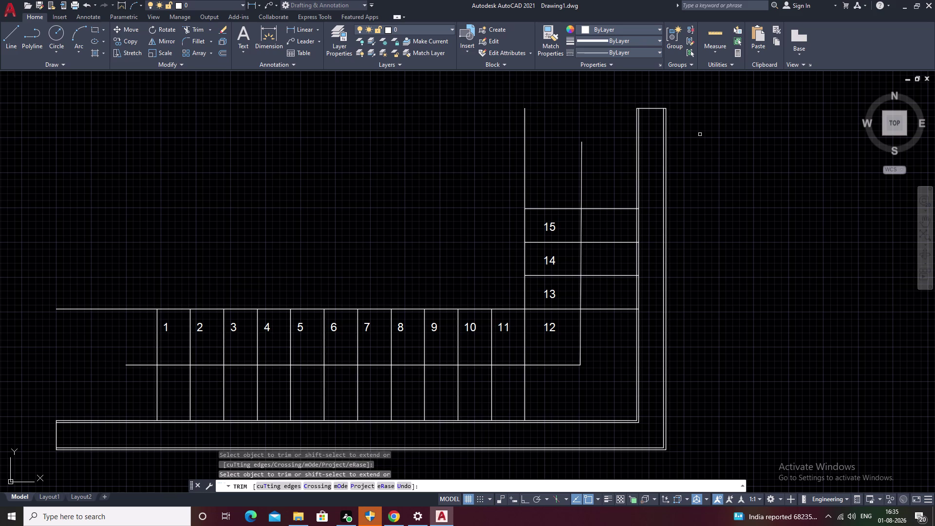
key(Escape)
Pan and zoom to bring the full parking layout back into view.
middle_drag(641, 231, 813, 195)
scroll(down, 3)
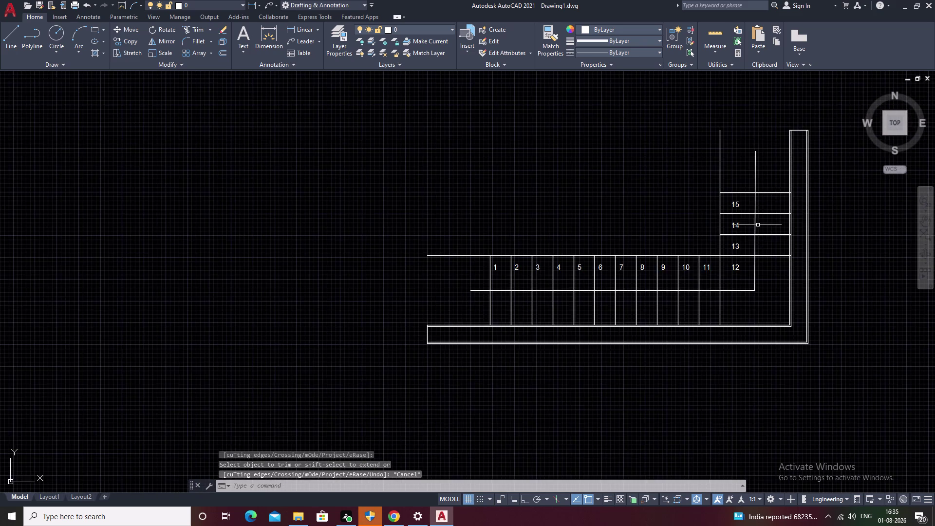
middle_drag(757, 225, 638, 254)
scroll(up, 3)
middle_drag(480, 257, 491, 226)
key(Escape)
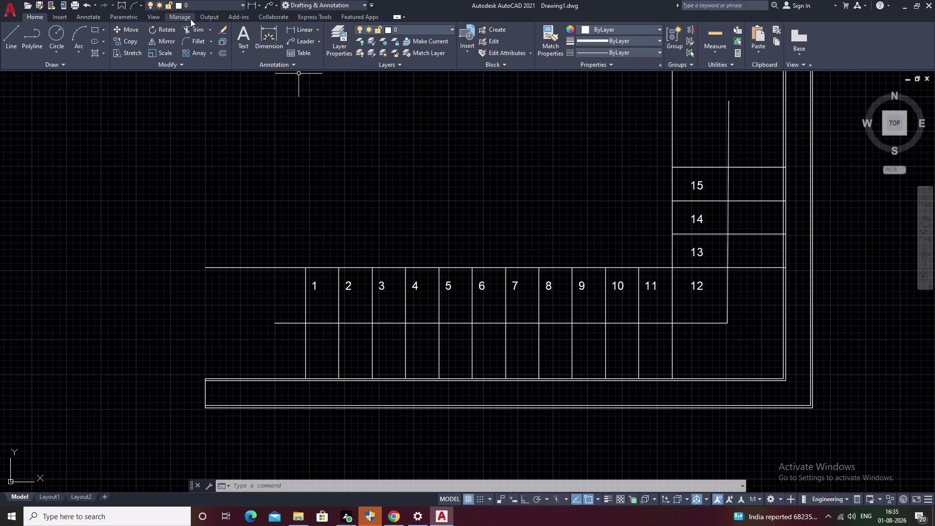
Select stall numbers 1 through 11 along the row.
click(316, 284)
click(350, 288)
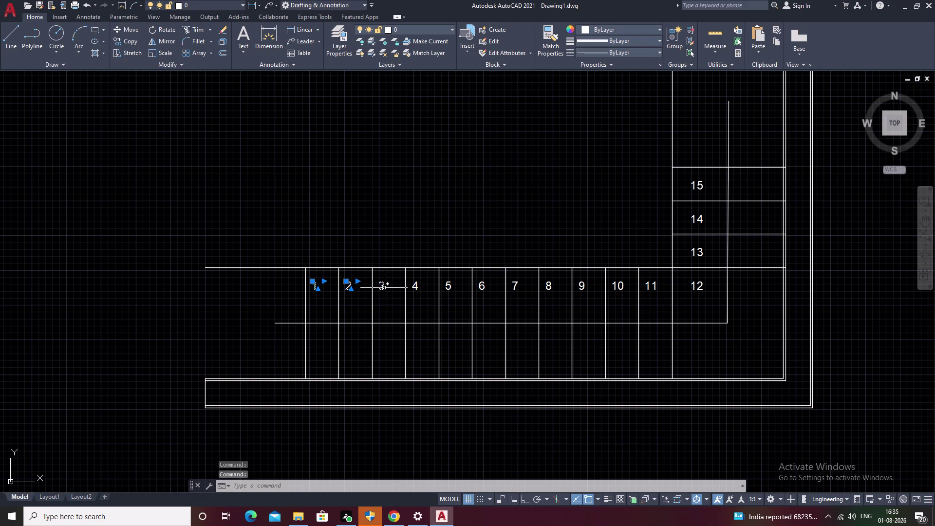
click(383, 288)
click(418, 288)
click(449, 287)
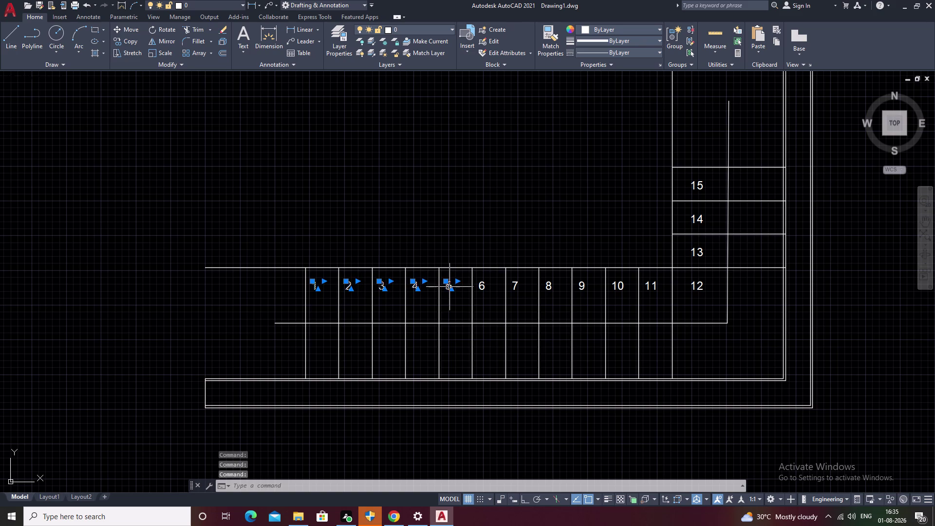
click(485, 289)
click(513, 287)
click(547, 286)
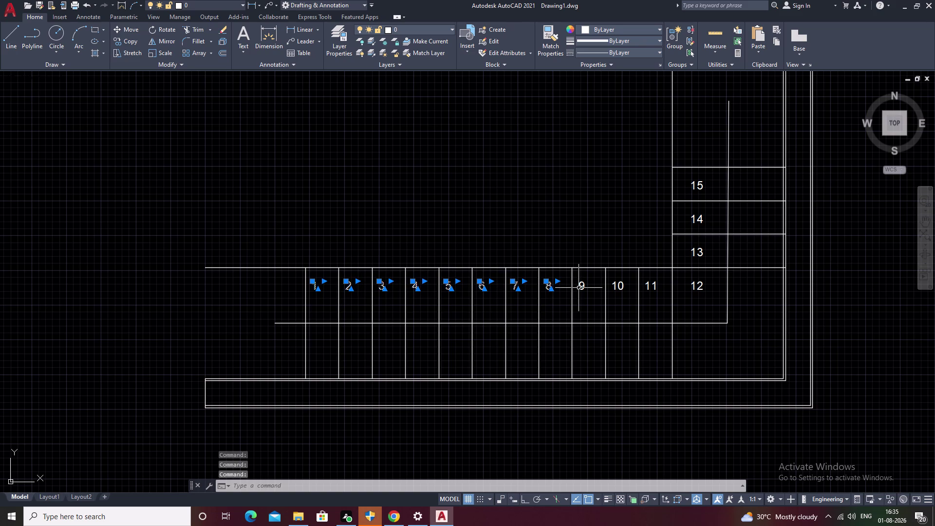
click(579, 287)
click(618, 285)
click(647, 285)
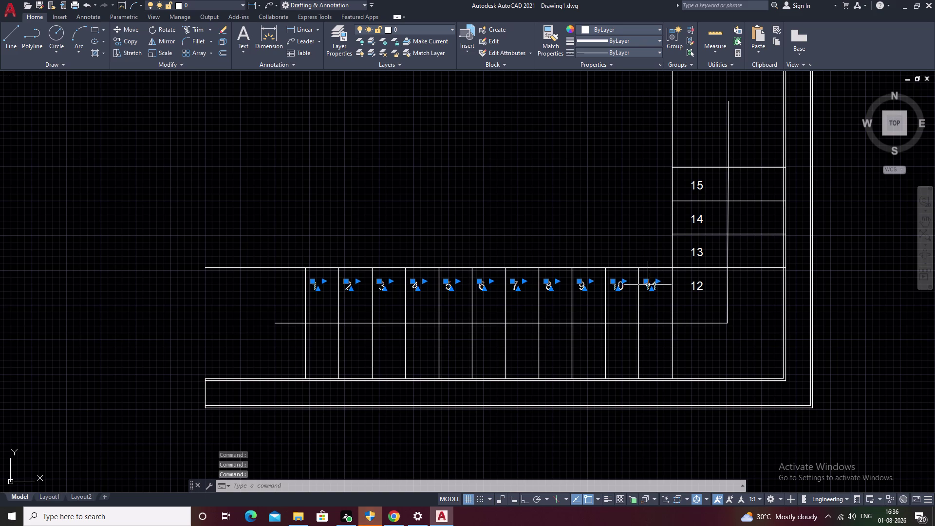
right_click(503, 299)
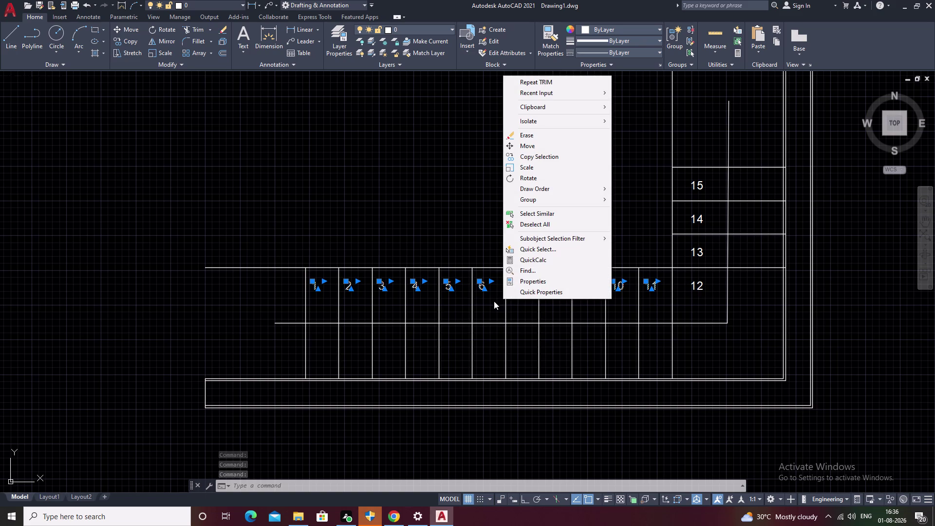
click(446, 202)
click(446, 127)
Move the selected numbers slightly right with MOVE so each sits centred.
text(M)
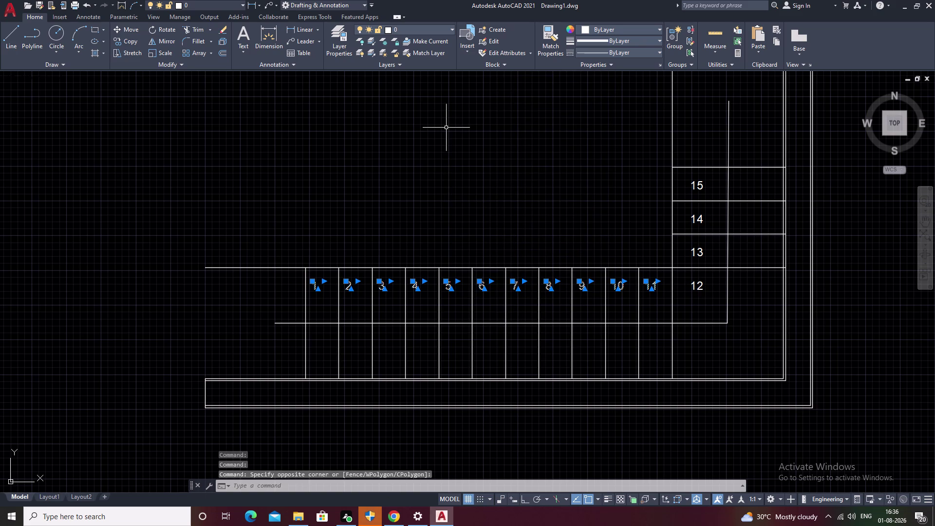
key(space)
click(499, 300)
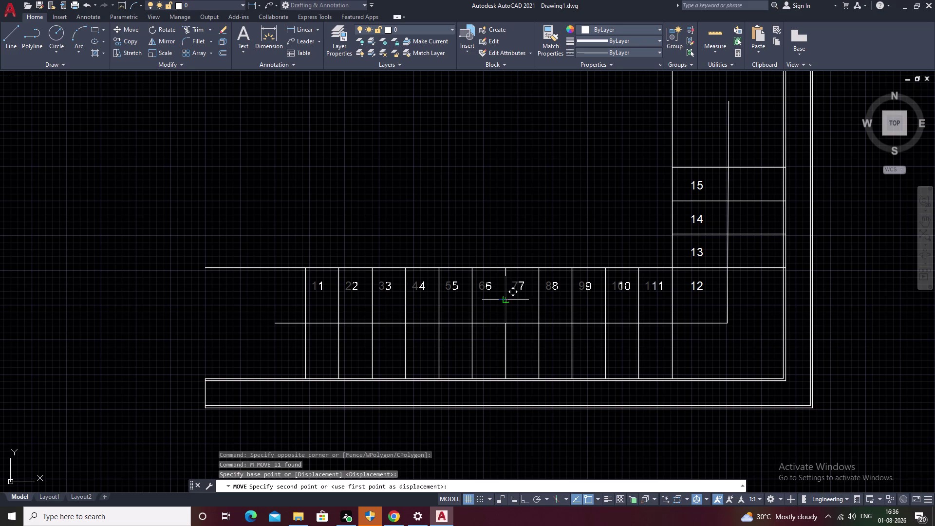
click(503, 300)
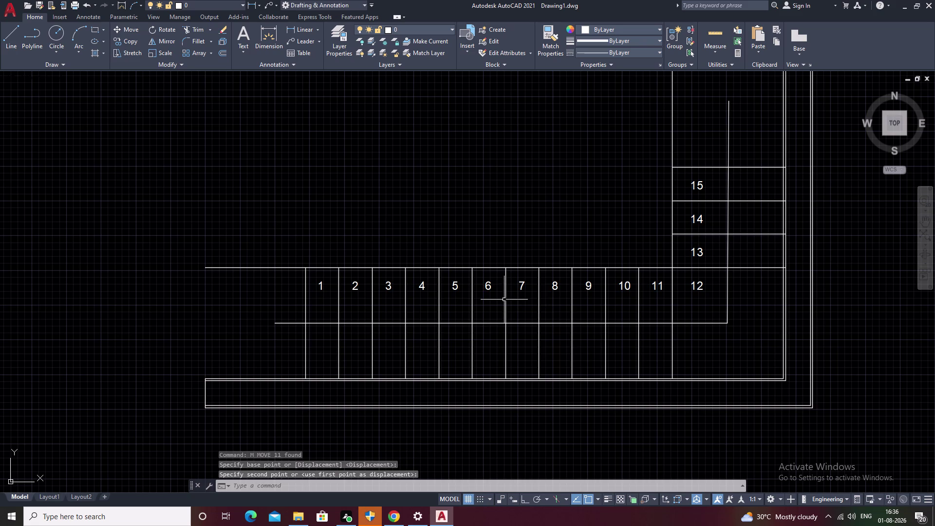
key(Escape)
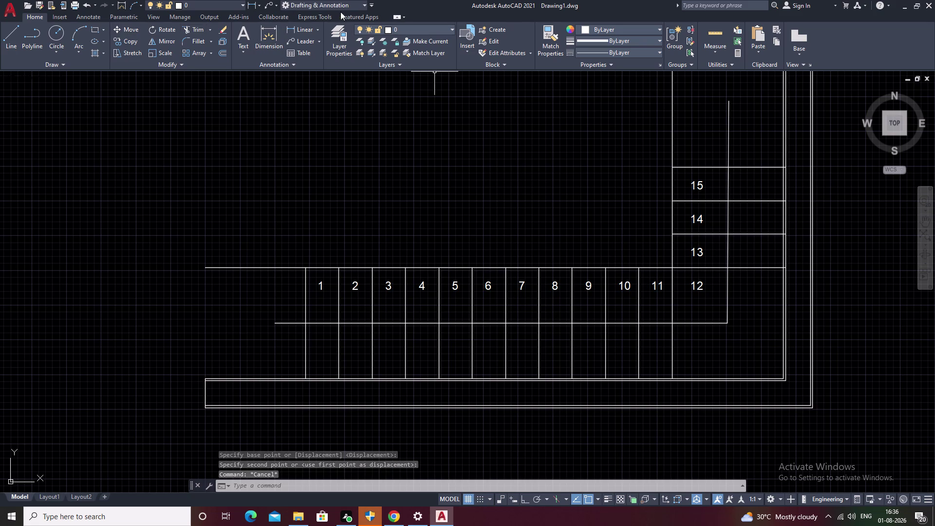
Start Enclose in Object and select all fifteen stall numbers 1–15.
click(322, 17)
click(201, 54)
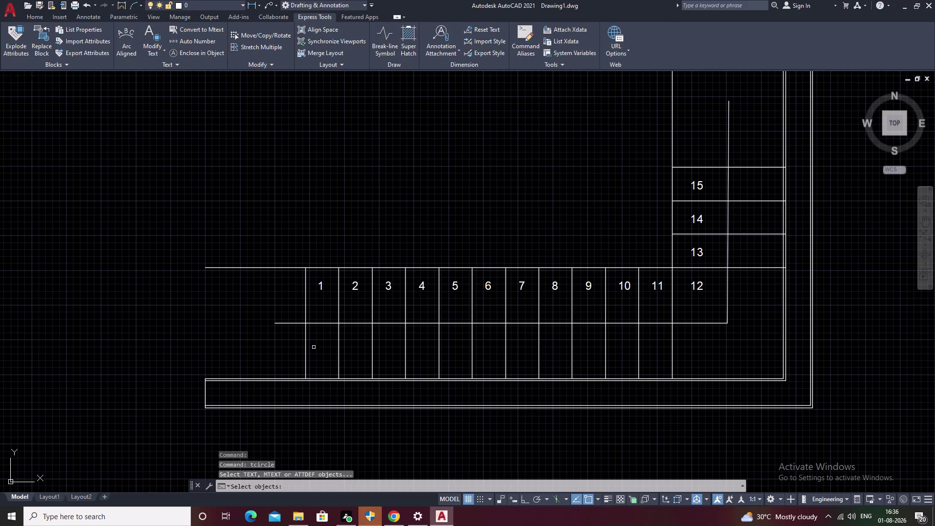
click(320, 283)
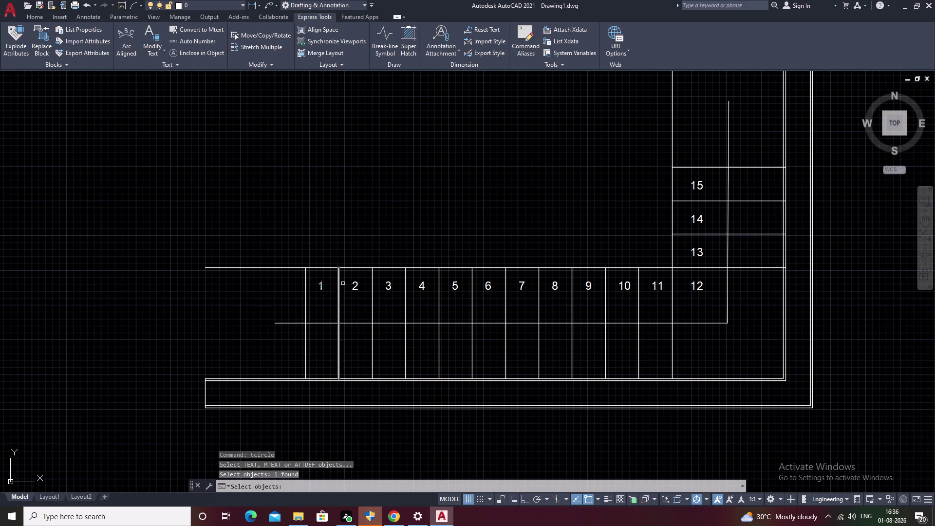
click(355, 287)
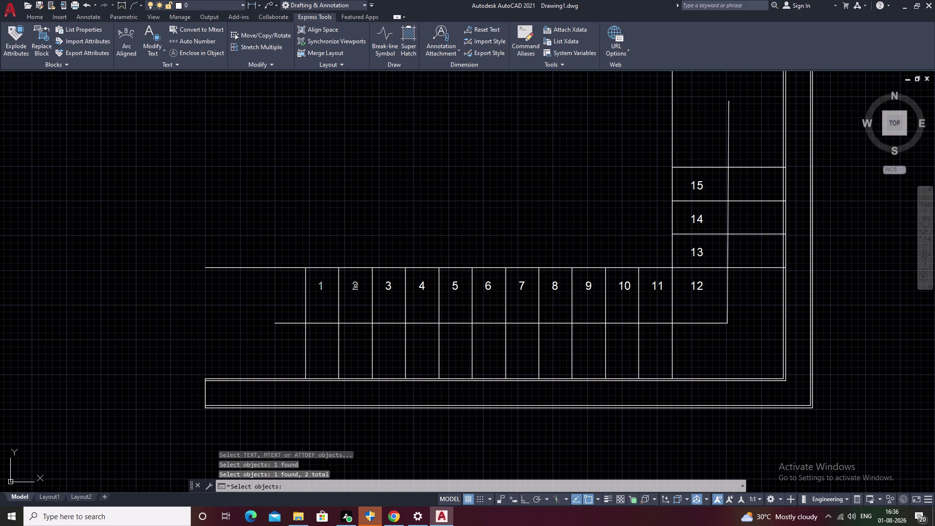
click(390, 285)
click(424, 286)
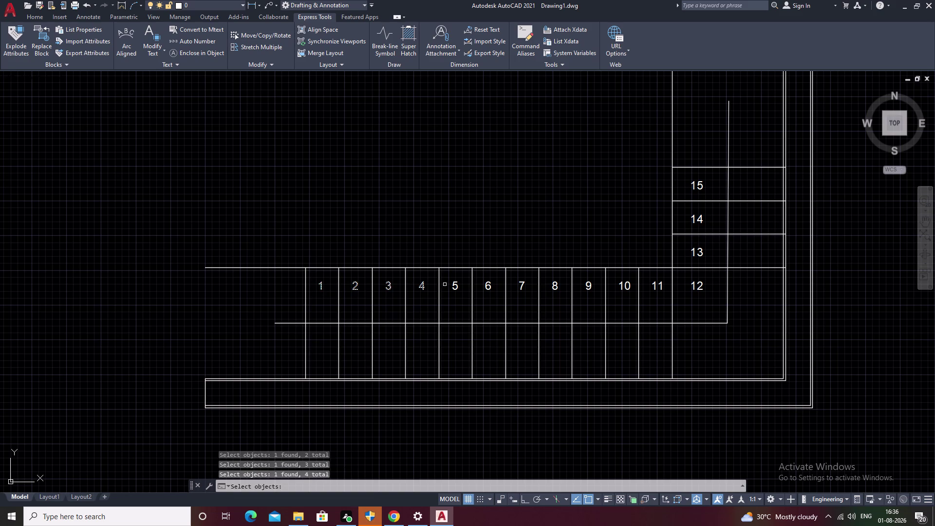
click(454, 284)
click(489, 287)
click(522, 283)
click(556, 285)
click(591, 285)
click(626, 282)
click(661, 284)
click(698, 285)
click(699, 251)
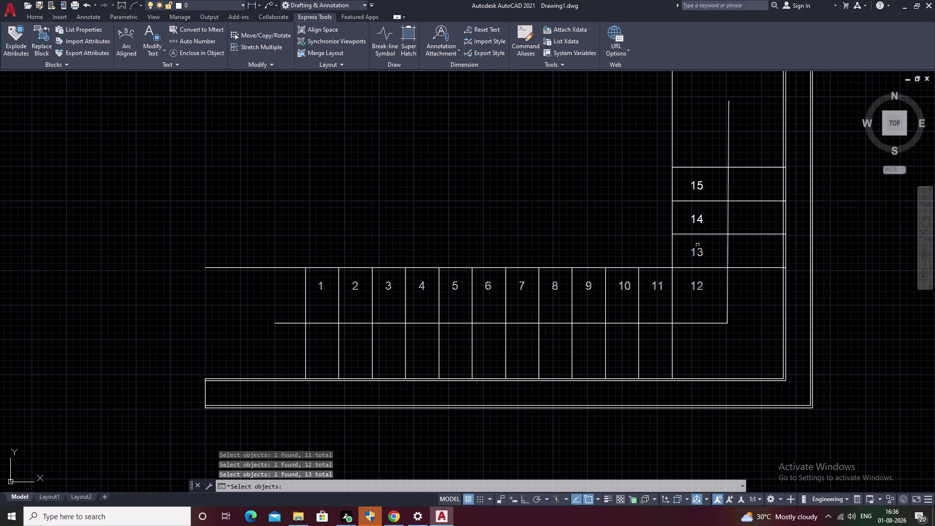
click(694, 221)
click(695, 186)
right_click(681, 207)
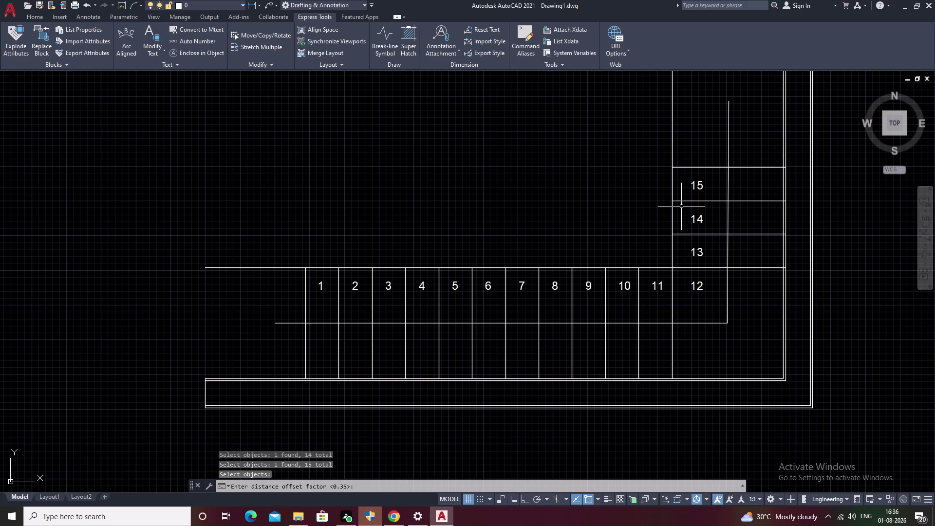
Accept the default offset factor and enclose the numbers in variable-size circles.
key(space)
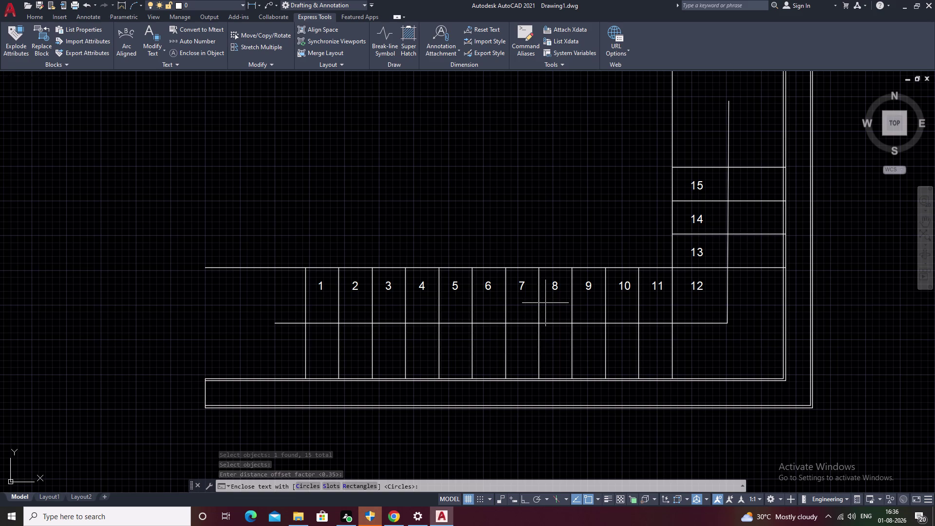
text(C)
key(space)
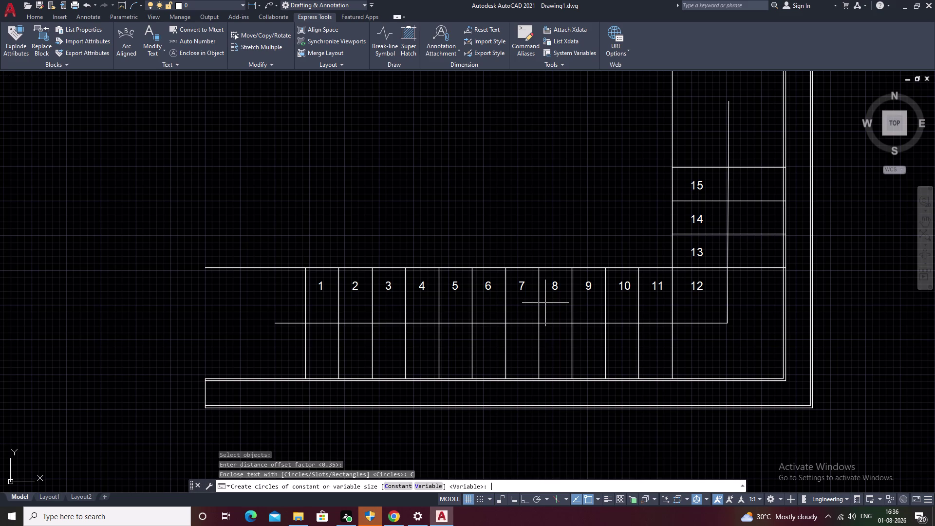
text(V)
key(space)
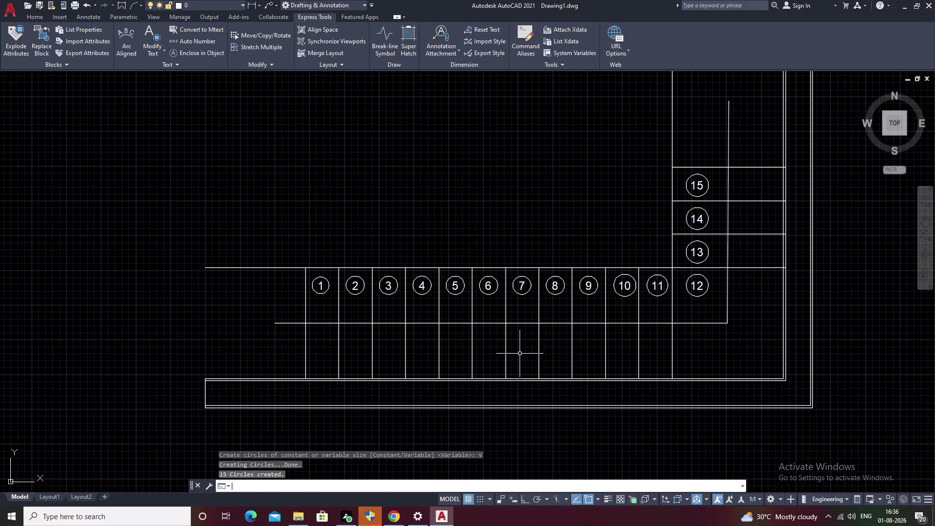
key(Escape)
Pan and zoom in on circled stalls 1–4.
middle_drag(516, 225, 586, 248)
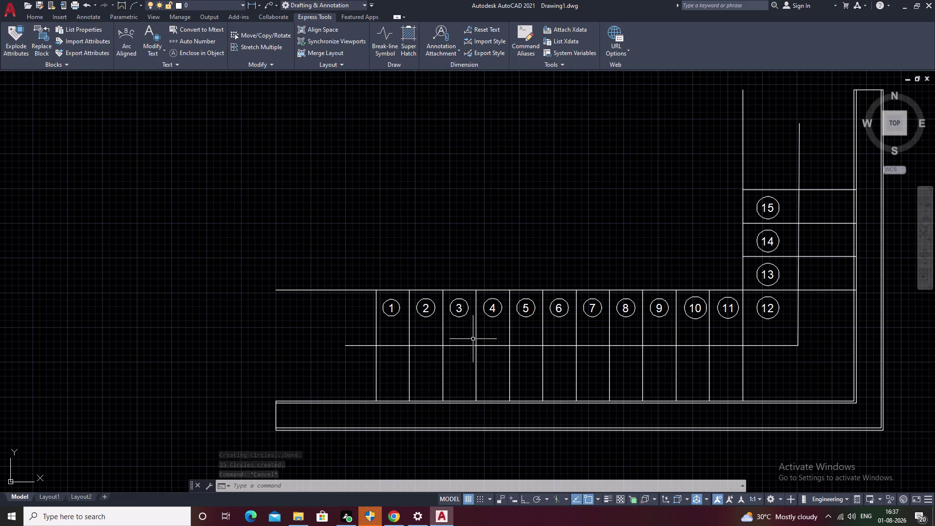
scroll(up, 3)
scroll(down, 3)
scroll(up, 3)
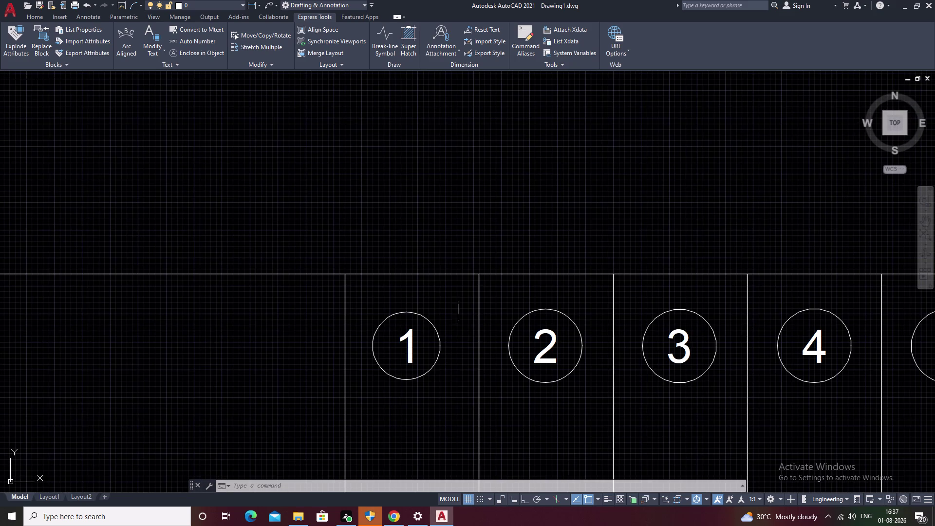
Start OFFSET with a 1-unit offset distance.
text(O)
key(space)
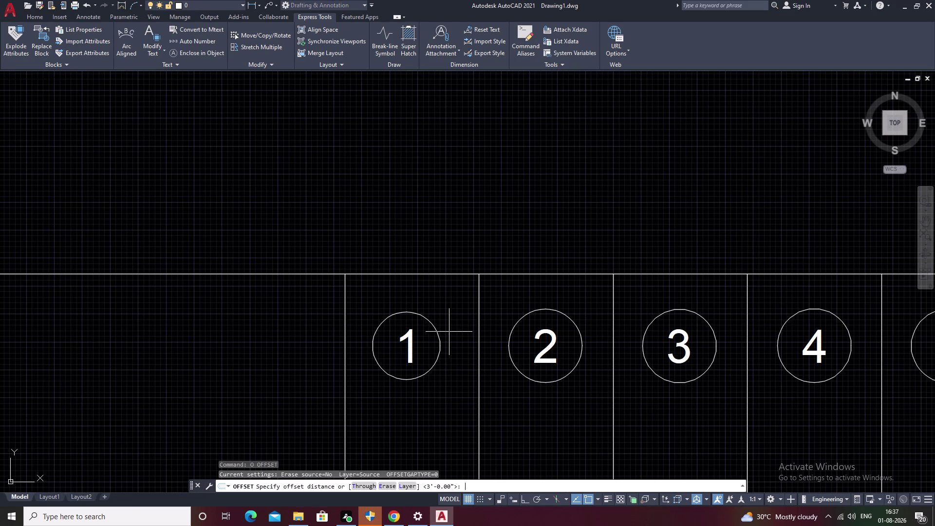
text(1')
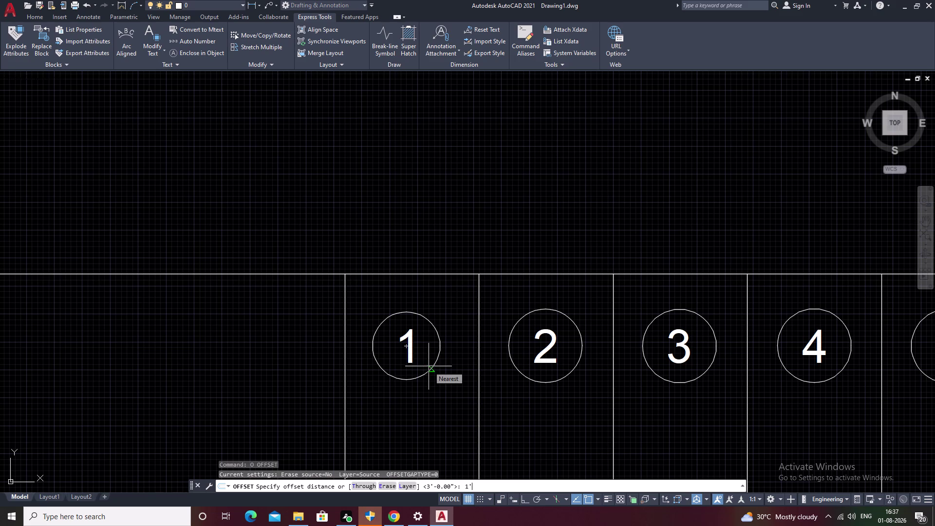
key(BackSpace)
key(space)
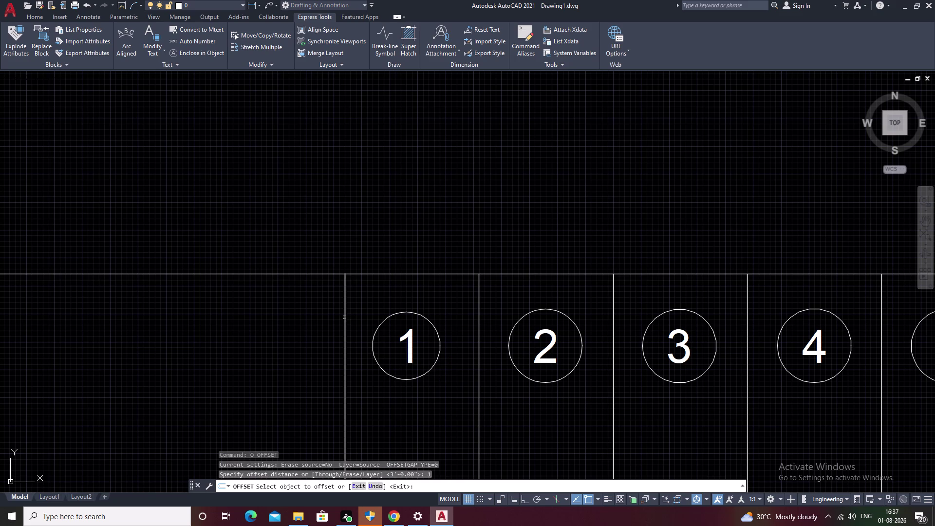
Double the dividers beside stalls 1 through 4 with offset copies.
double_click(346, 320)
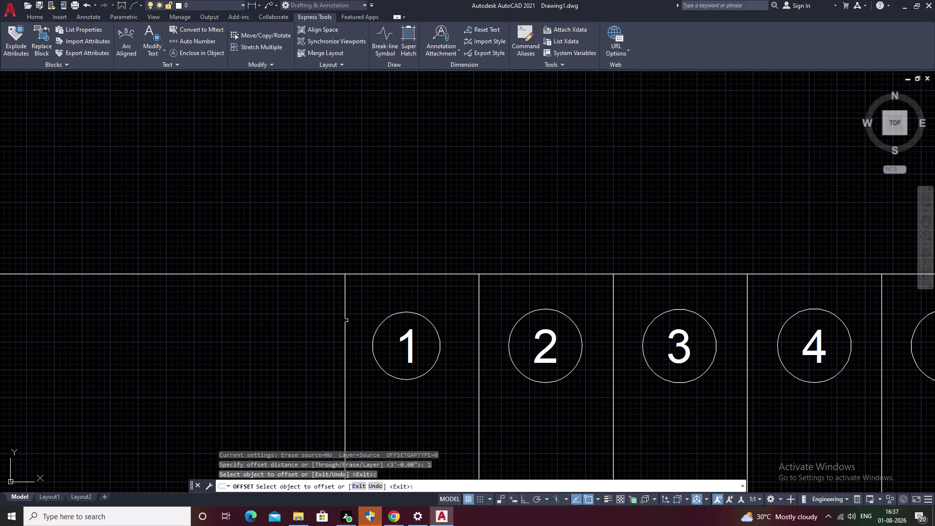
click(344, 322)
click(374, 317)
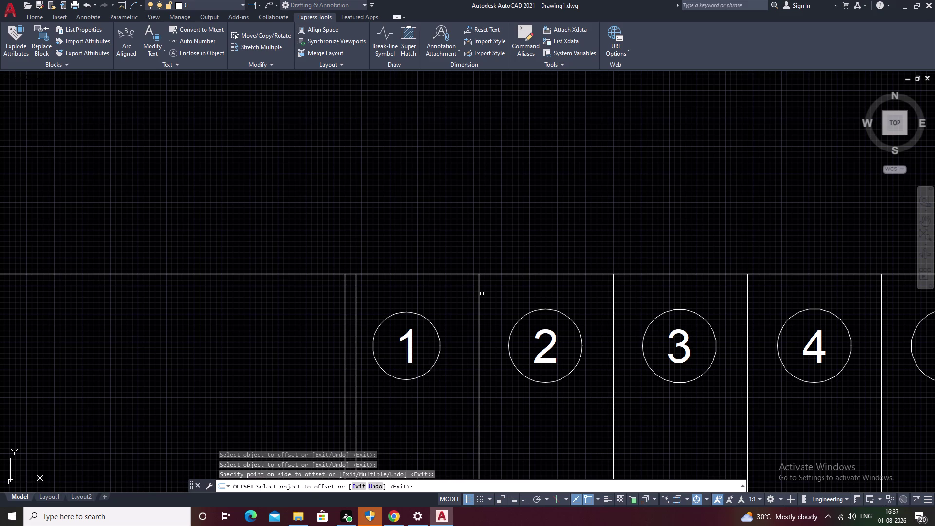
click(478, 297)
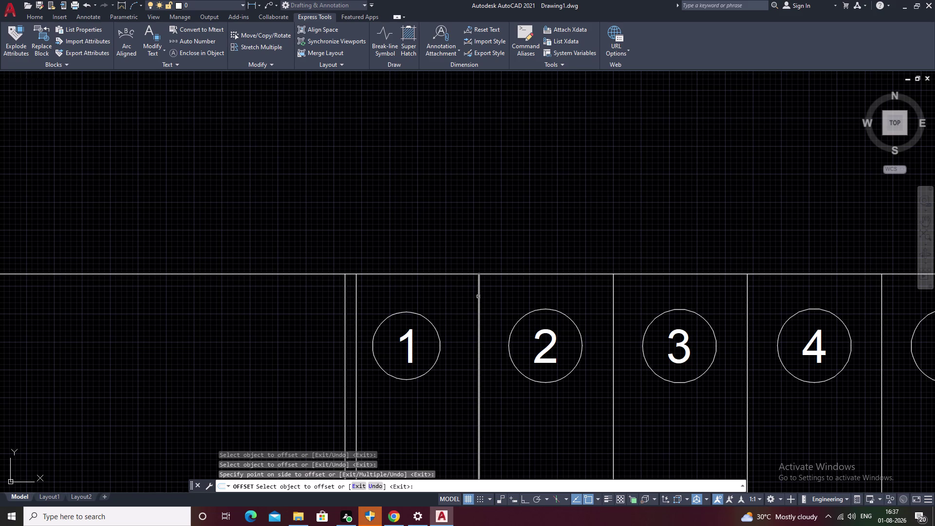
double_click(505, 293)
middle_drag(505, 293, 346, 307)
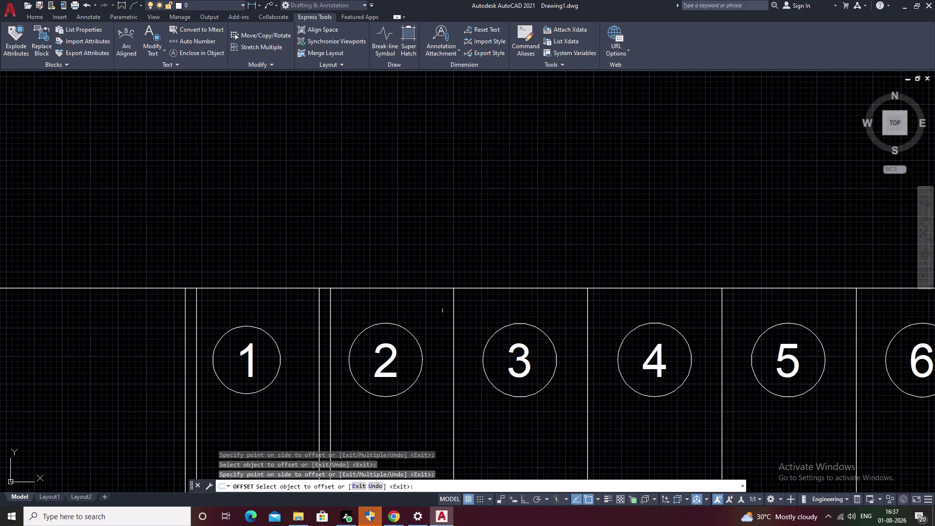
click(453, 313)
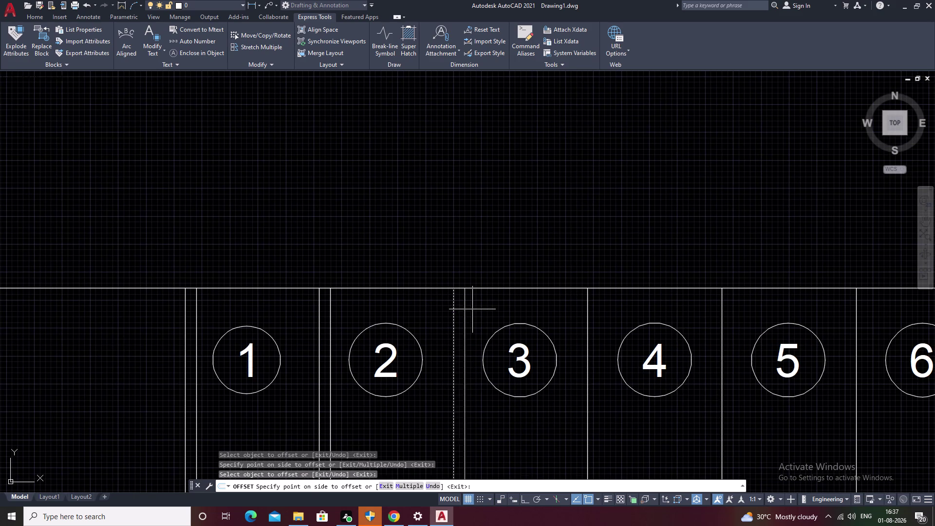
click(472, 309)
click(585, 312)
click(588, 312)
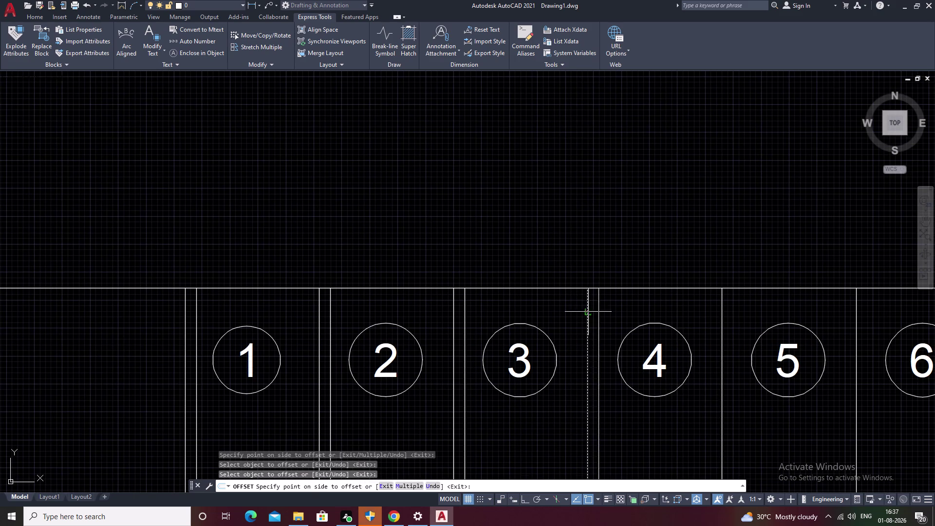
click(596, 309)
Offset the next stall dividers along the row, working toward stall 10.
middle_drag(618, 308, 497, 327)
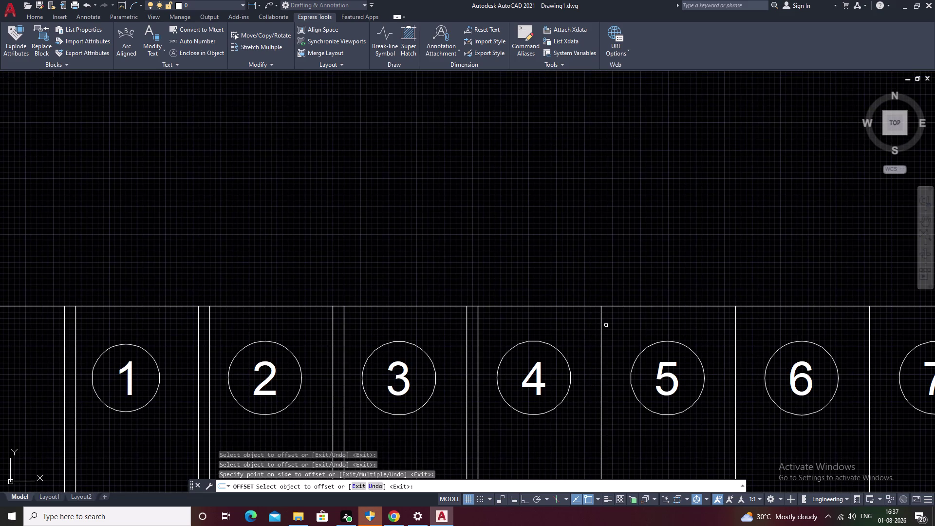
double_click(602, 326)
click(633, 325)
middle_drag(645, 327, 399, 348)
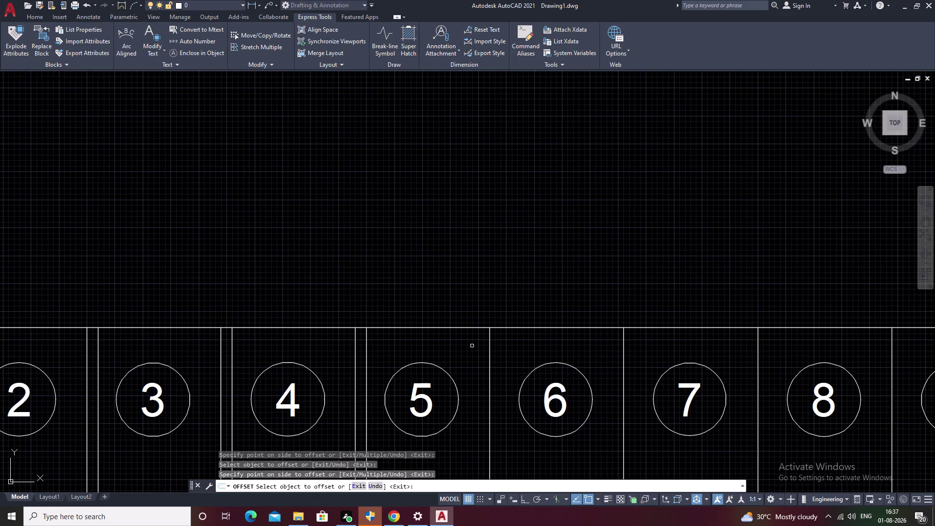
click(489, 345)
click(541, 348)
middle_drag(541, 348, 454, 372)
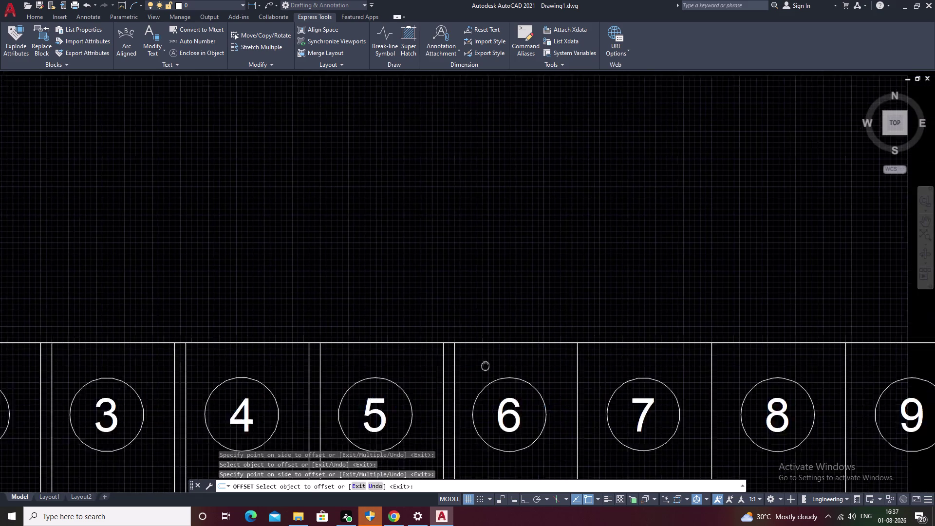
middle_drag(455, 372, 379, 382)
click(462, 369)
click(503, 376)
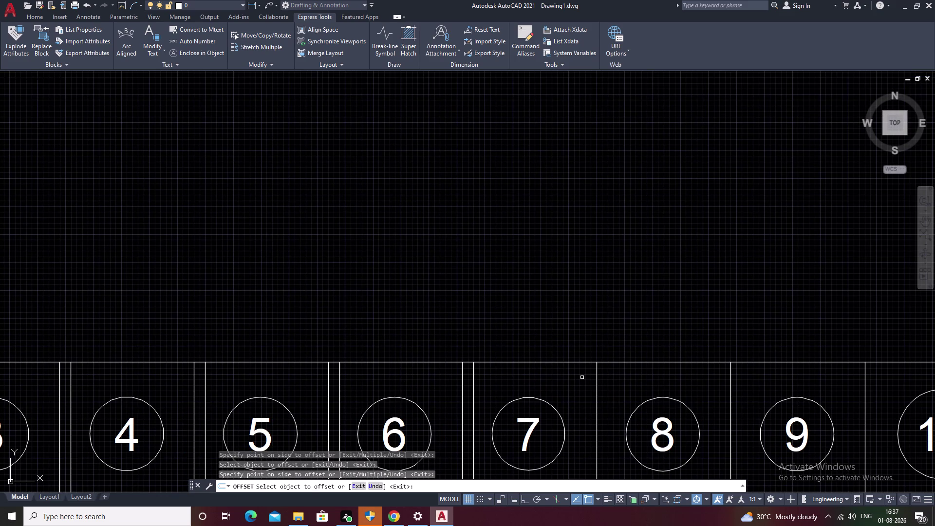
click(595, 379)
click(628, 377)
middle_drag(626, 378, 278, 386)
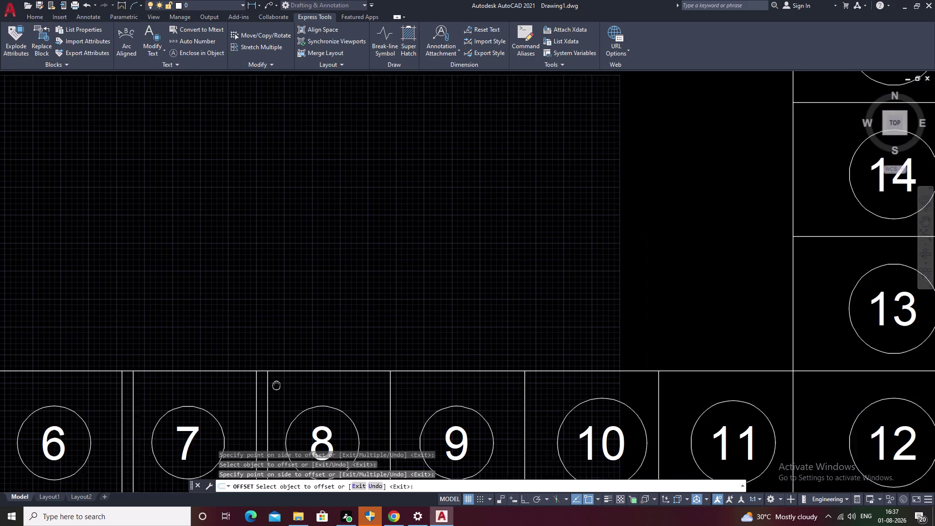
middle_drag(279, 385, 273, 384)
click(378, 386)
click(404, 385)
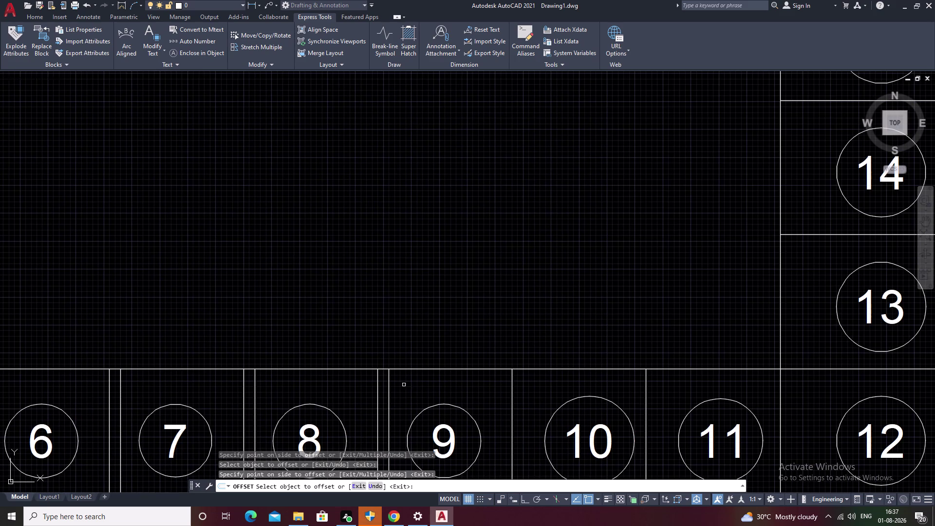
Double the dividers between stalls 9–10, 10–11 and 11–12.
click(511, 395)
middle_drag(538, 394, 360, 408)
click(360, 408)
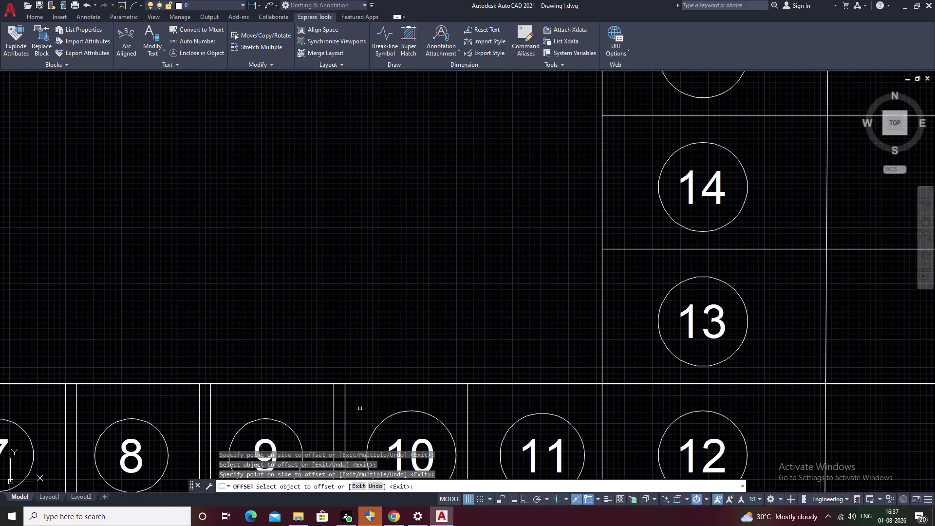
middle_drag(452, 405, 342, 384)
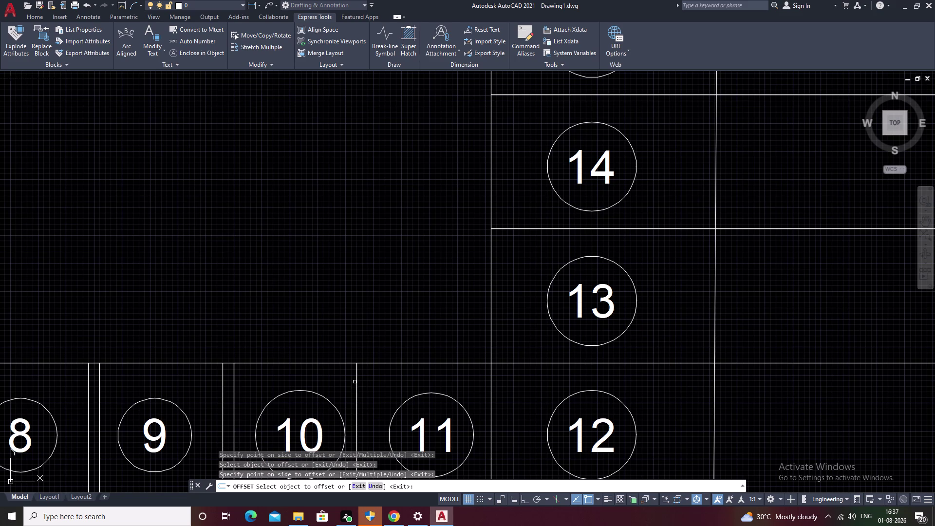
click(358, 381)
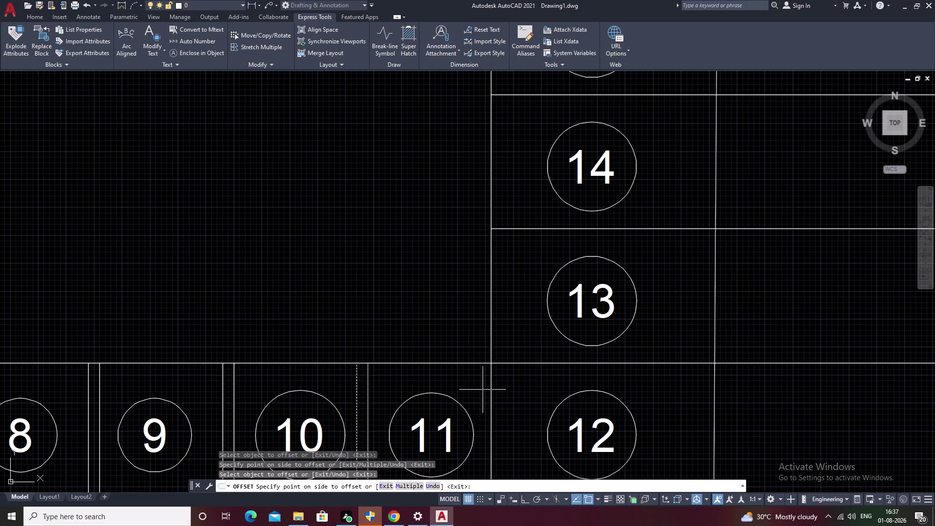
click(466, 390)
middle_drag(466, 389, 382, 428)
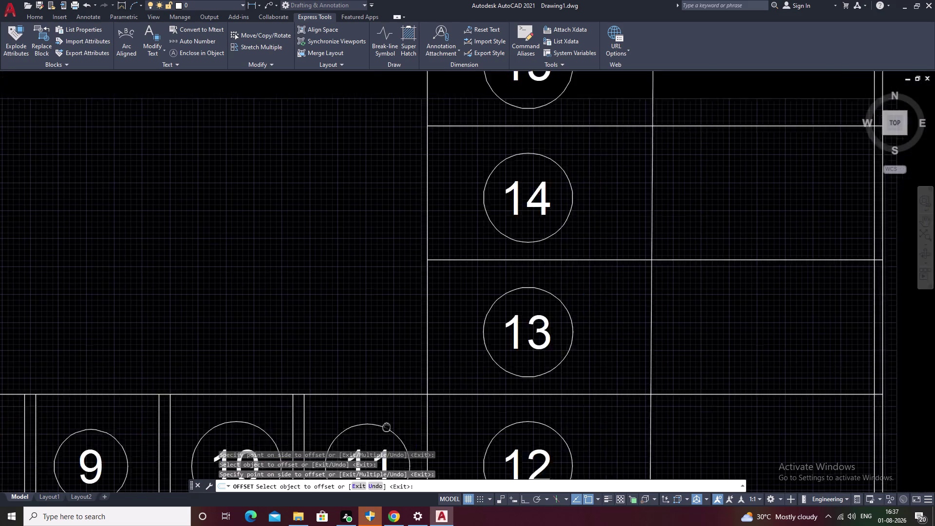
middle_drag(381, 429, 348, 437)
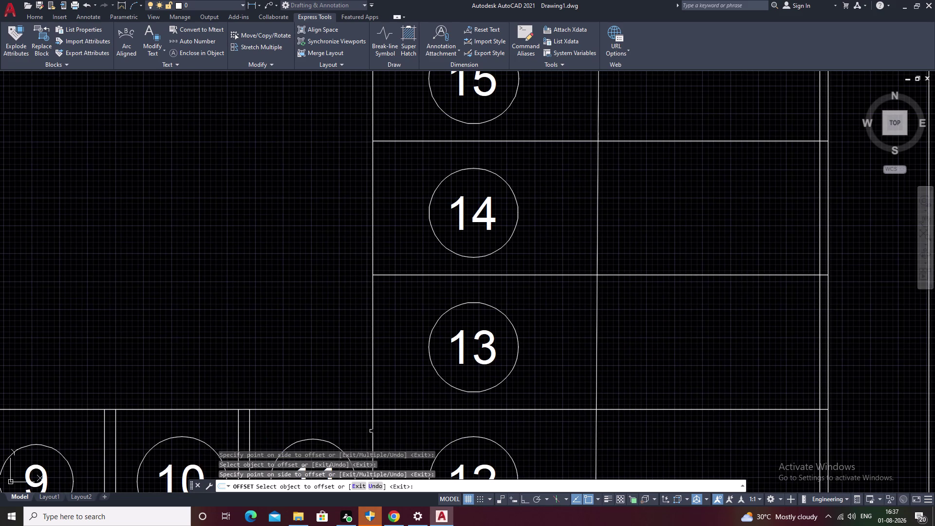
click(371, 430)
click(424, 433)
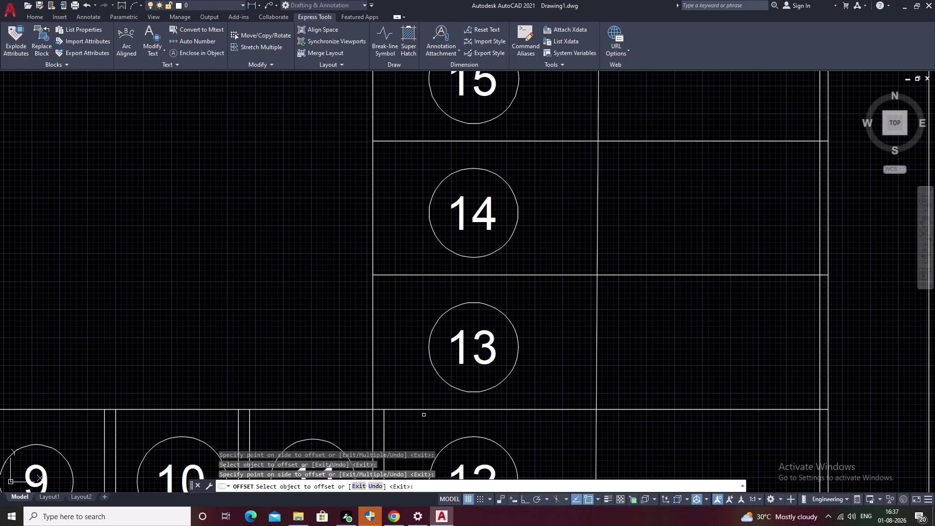
Offset the lines between stalls 12–13 and 13–14.
click(423, 409)
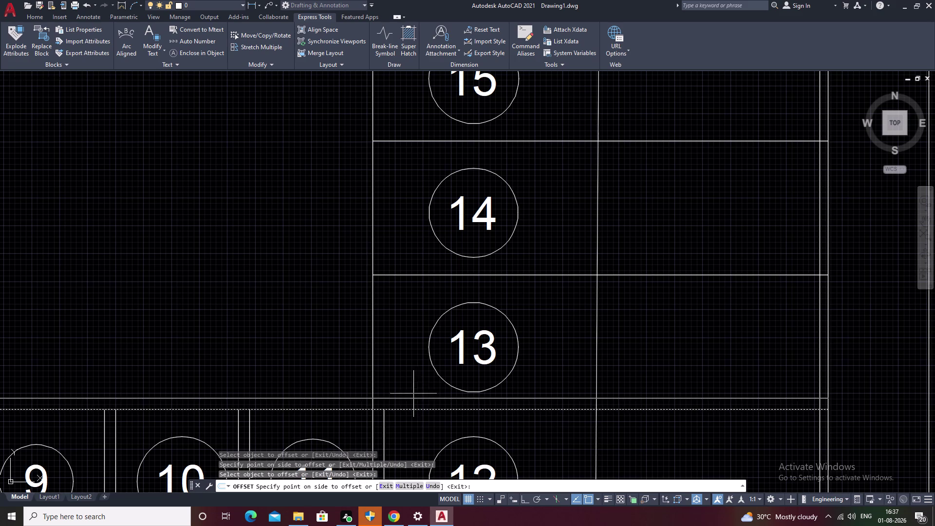
click(412, 389)
right_click(412, 389)
click(406, 238)
middle_drag(412, 257, 375, 317)
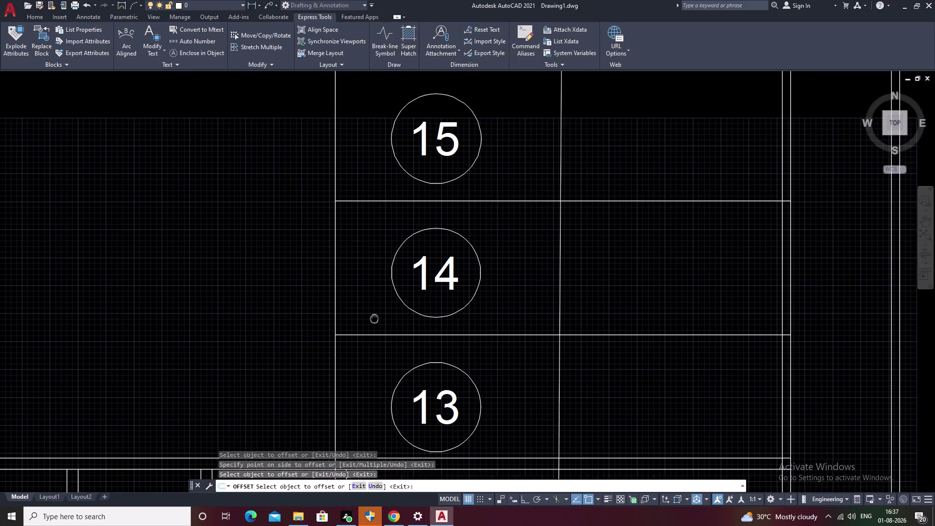
middle_drag(375, 317, 373, 320)
click(372, 337)
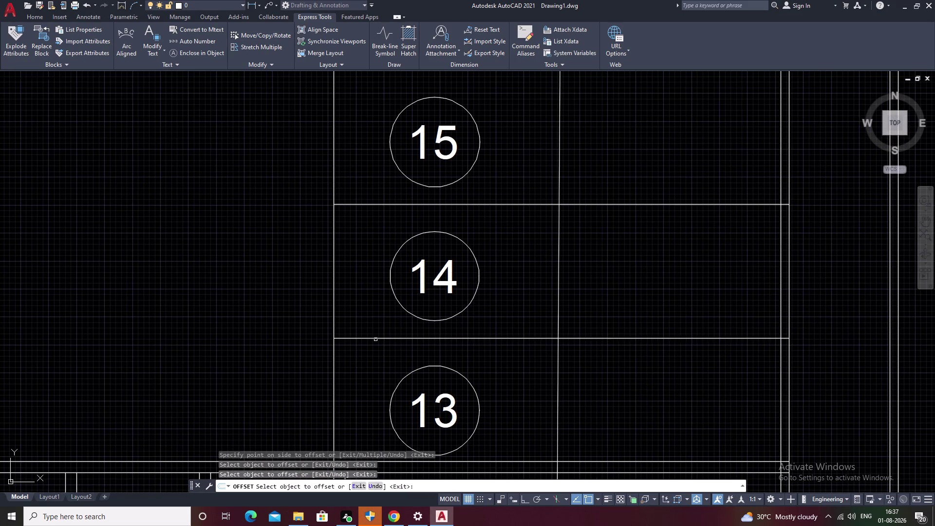
click(376, 338)
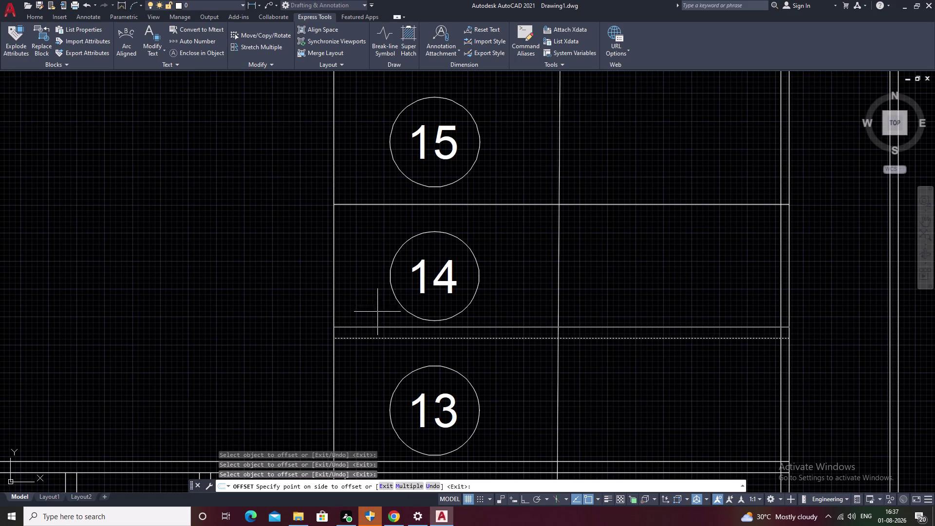
click(376, 268)
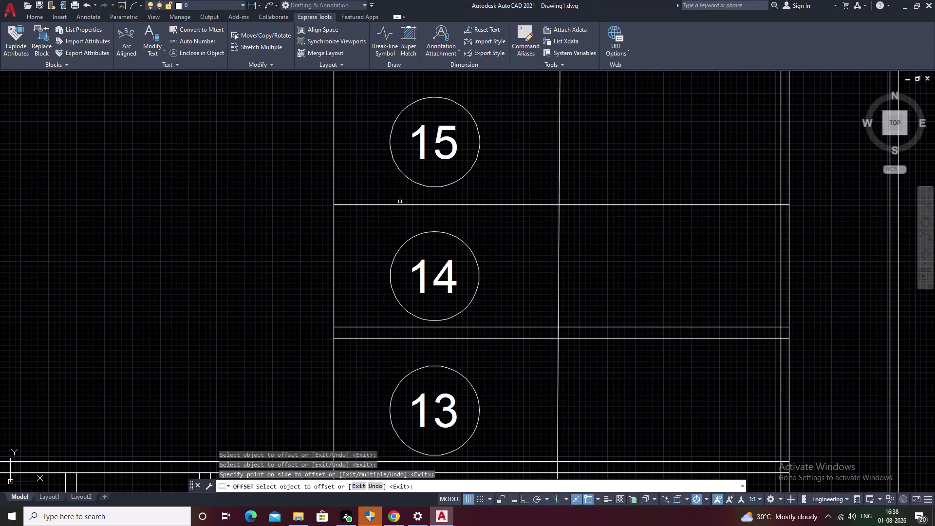
Offset the lines between stalls 14–15 and above stall 15, then end OFFSET.
click(399, 204)
click(393, 185)
middle_drag(390, 173, 395, 316)
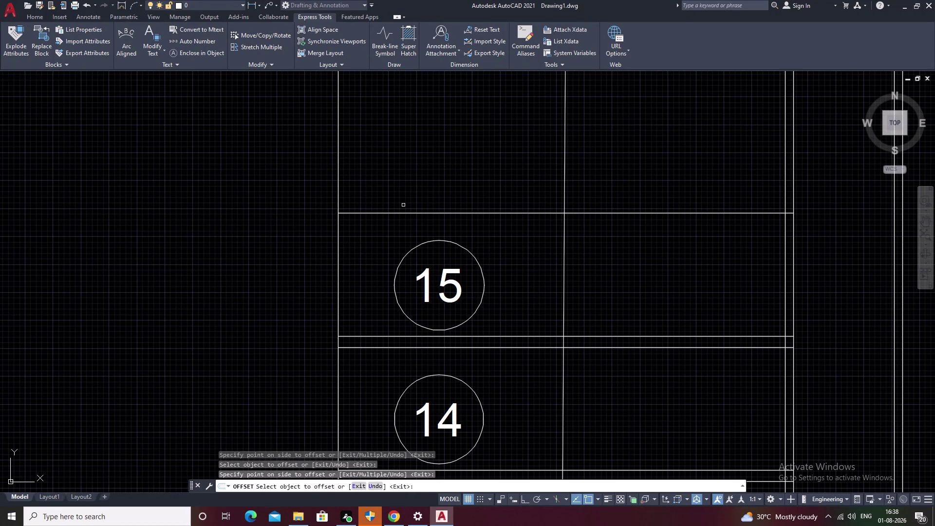
click(401, 212)
click(400, 212)
click(396, 174)
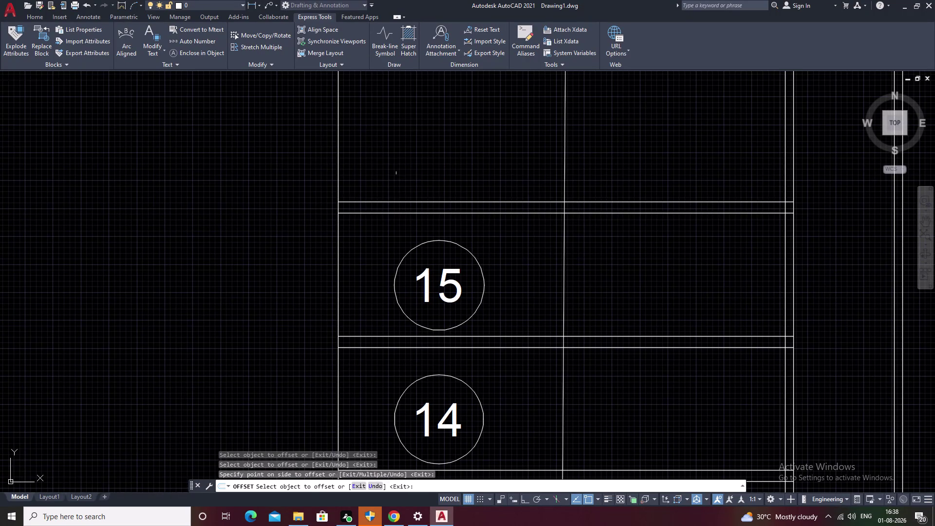
scroll(down, 3)
key(Escape)
middle_drag(353, 267, 402, 209)
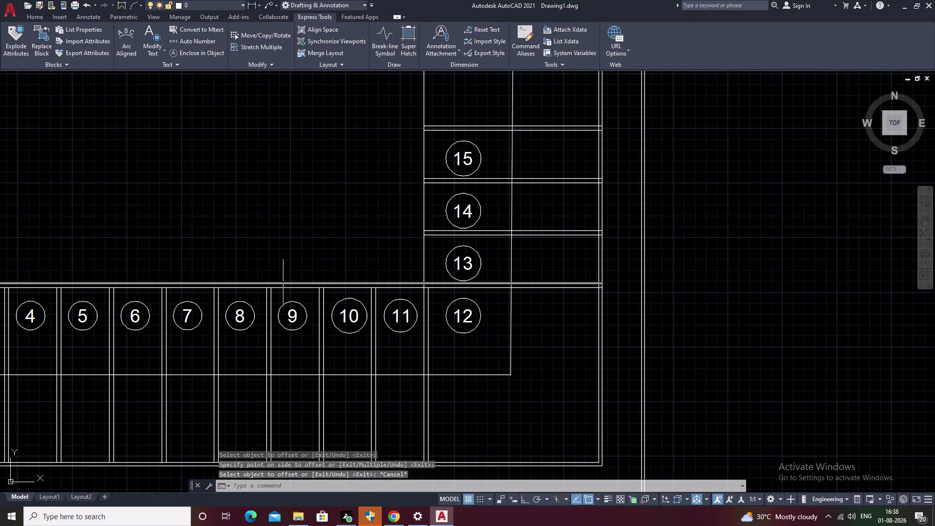
text(TR)
key(space)
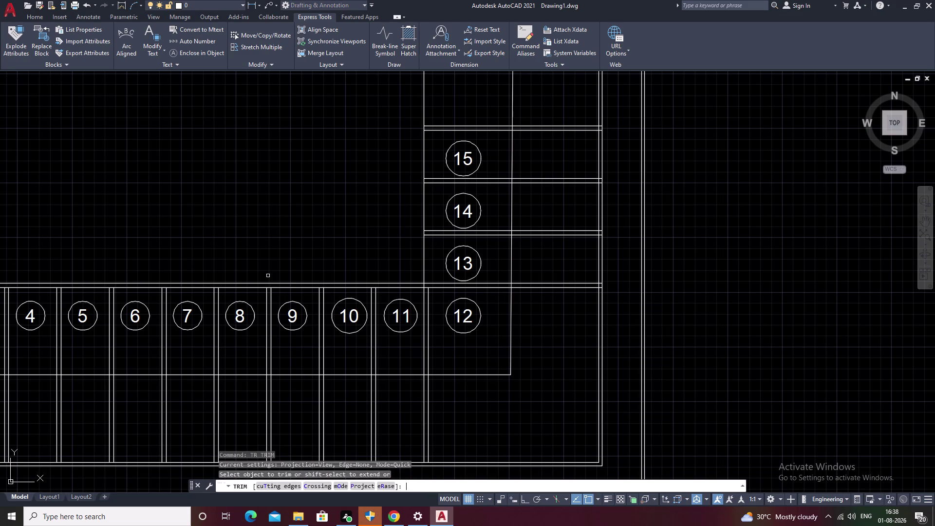
click(273, 270)
drag(272, 273, 266, 284)
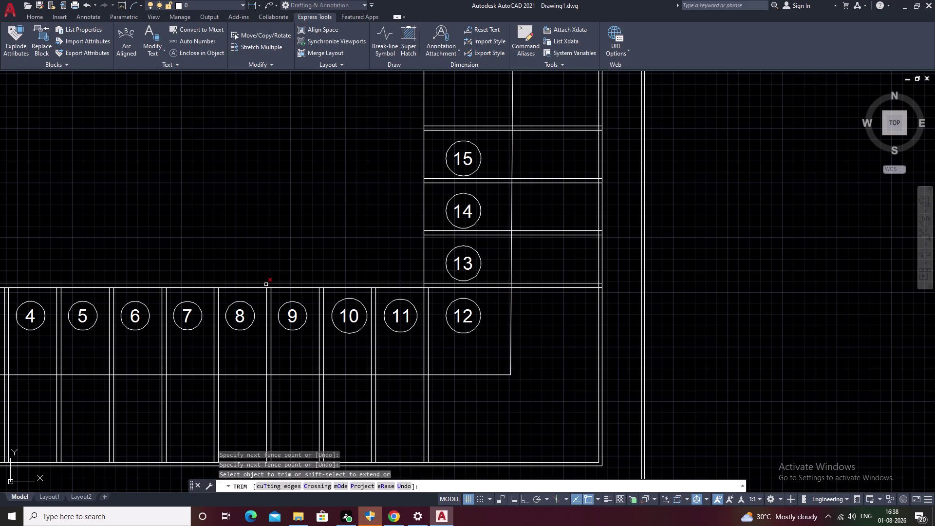
key(Escape)
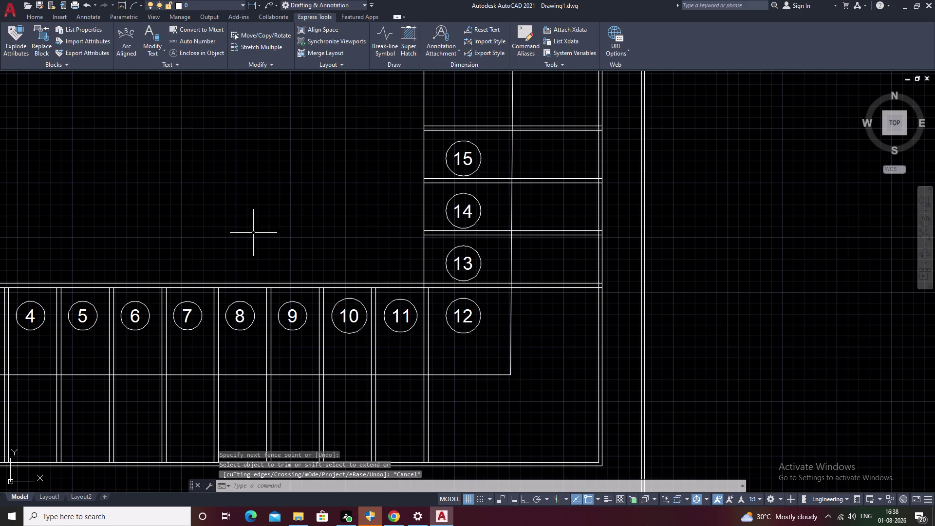
middle_drag(253, 233, 459, 267)
middle_drag(219, 228, 407, 224)
scroll(down, 3)
middle_drag(291, 238, 350, 225)
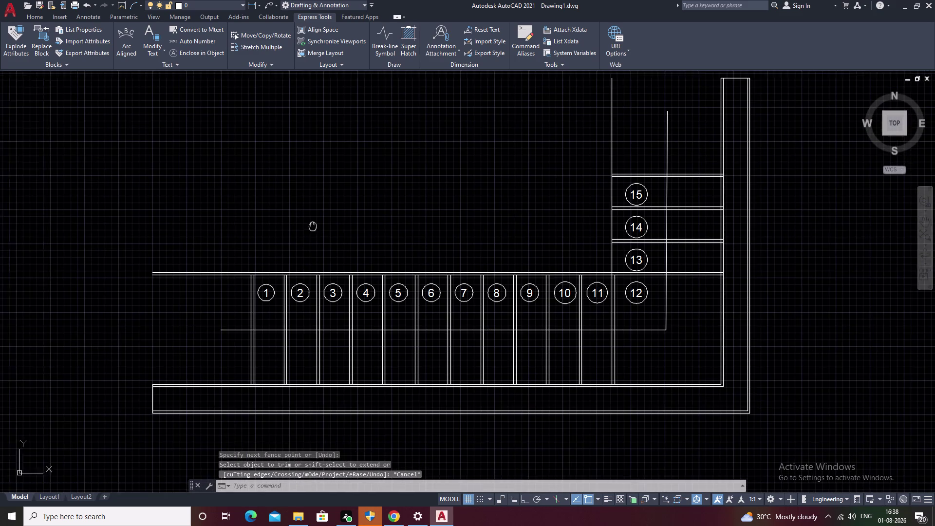
middle_drag(350, 225, 377, 229)
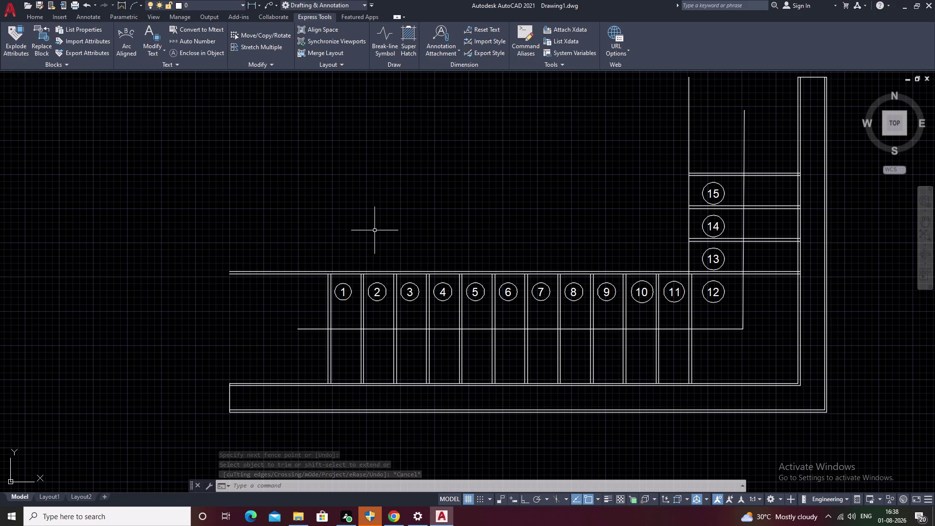